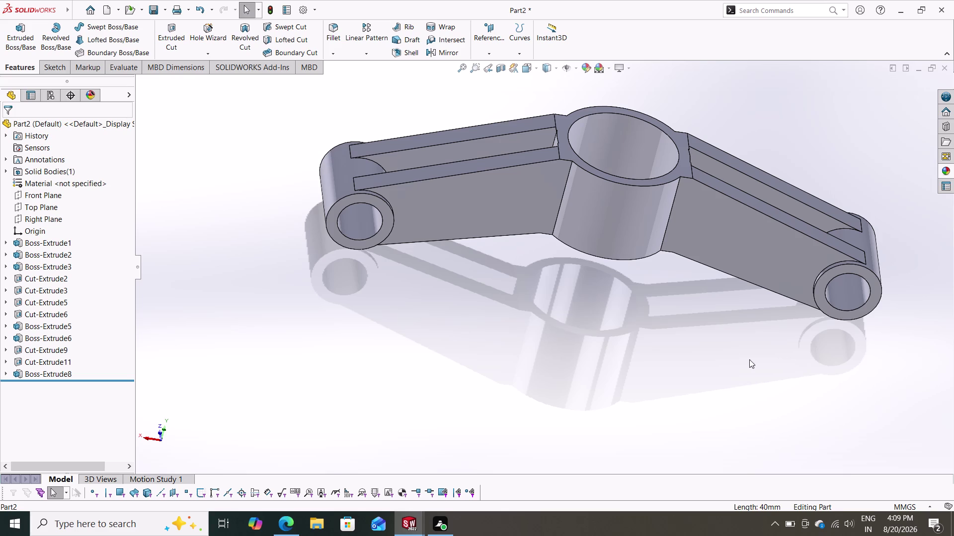
Zoom and orbit the bracket from several angles while browsing the Tools commands.
scroll(down, 3)
scroll(down, 3)
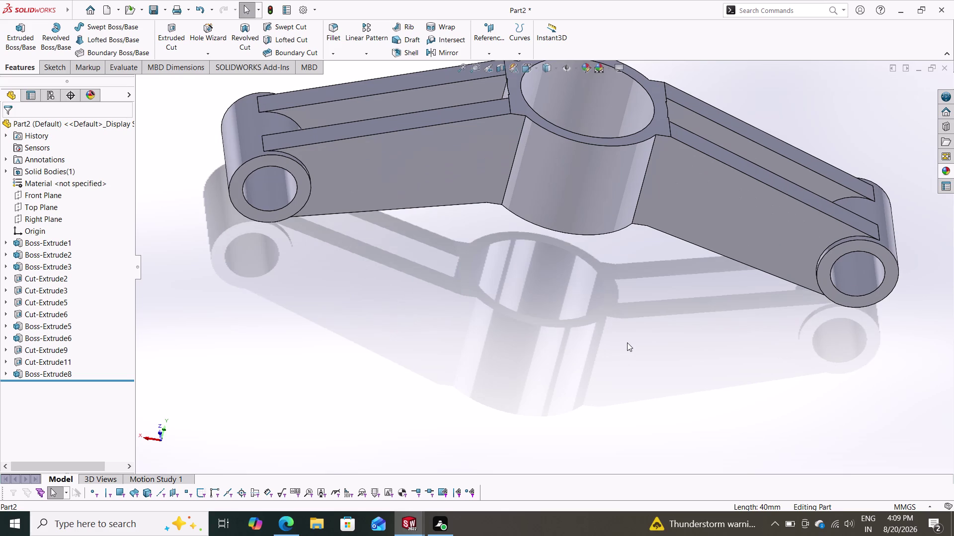
scroll(up, 3)
scroll(up, 3)
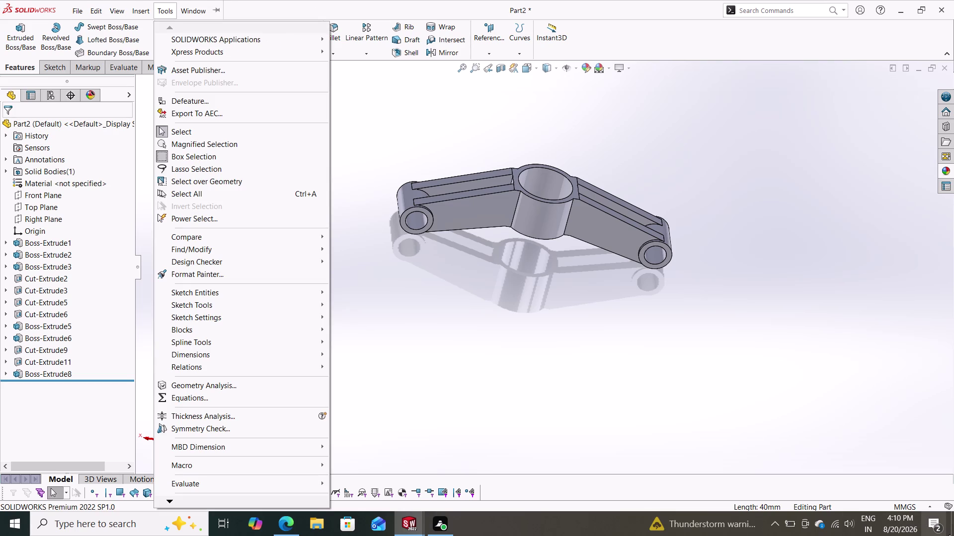
click(688, 344)
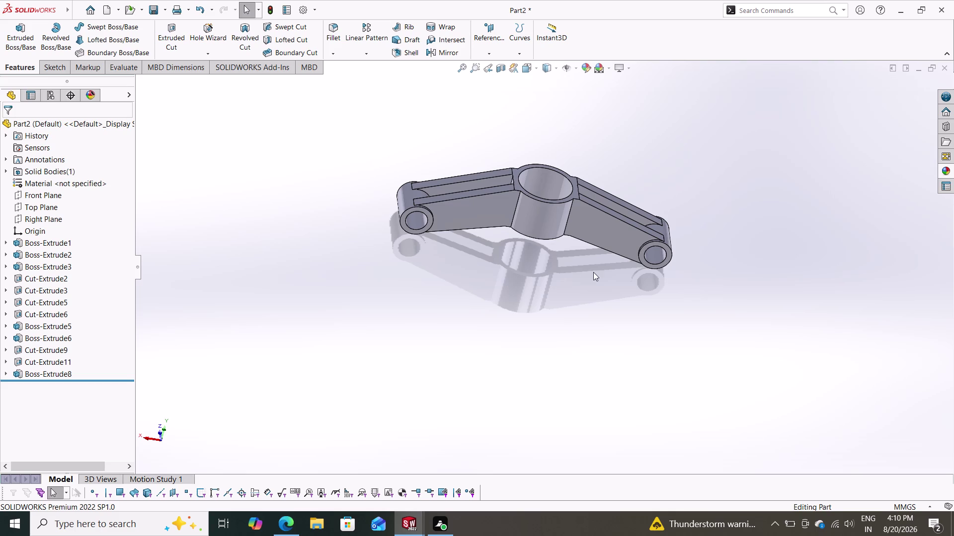
scroll(down, 3)
scroll(up, 3)
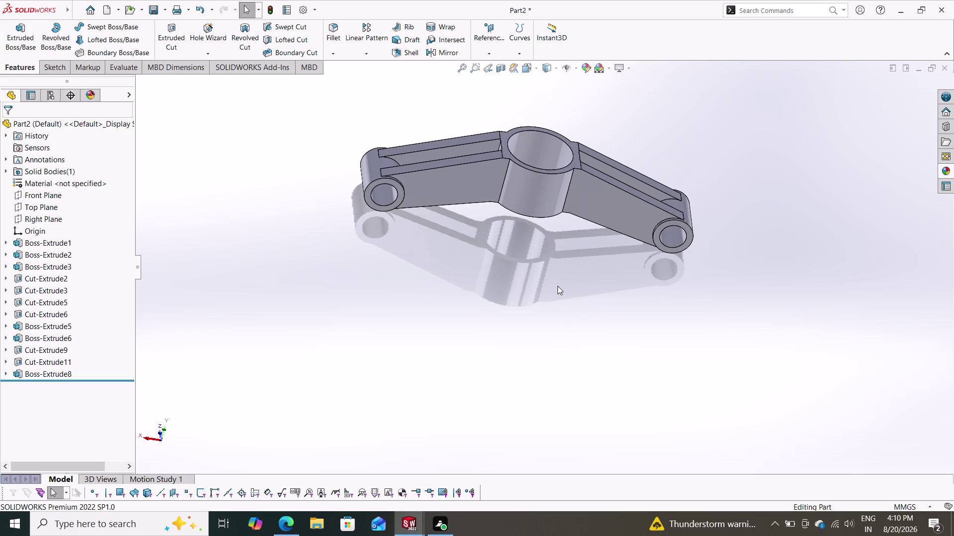
scroll(down, 3)
scroll(up, 3)
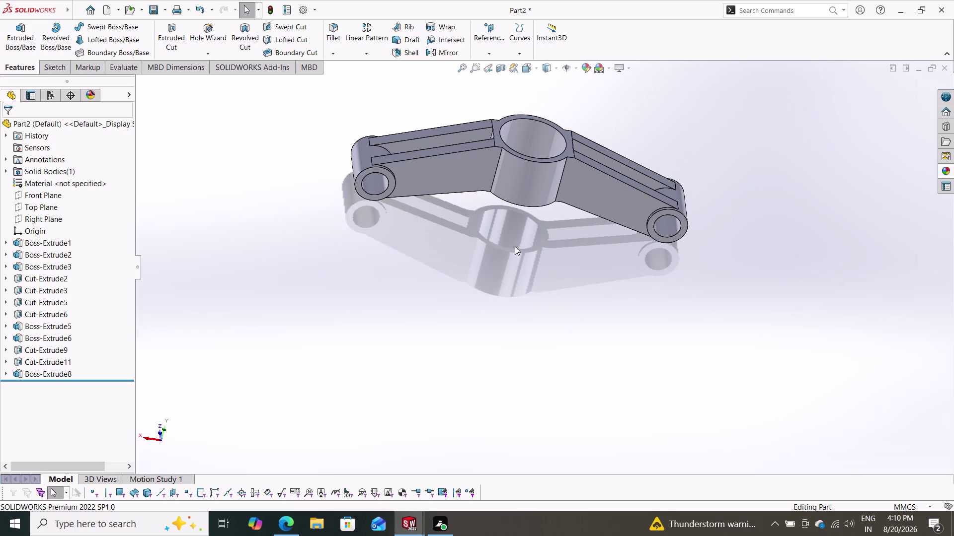
middle_drag(515, 247, 562, 374)
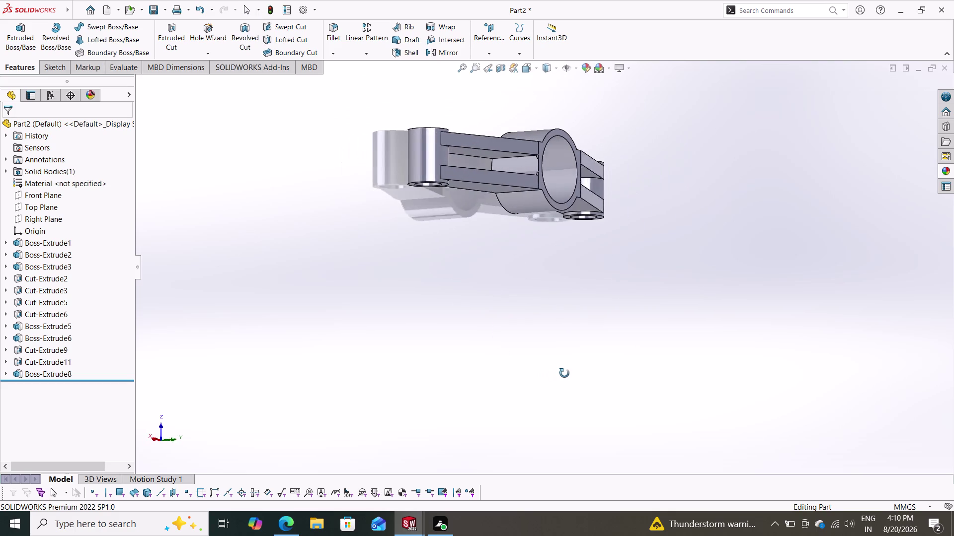
middle_drag(563, 374, 501, 287)
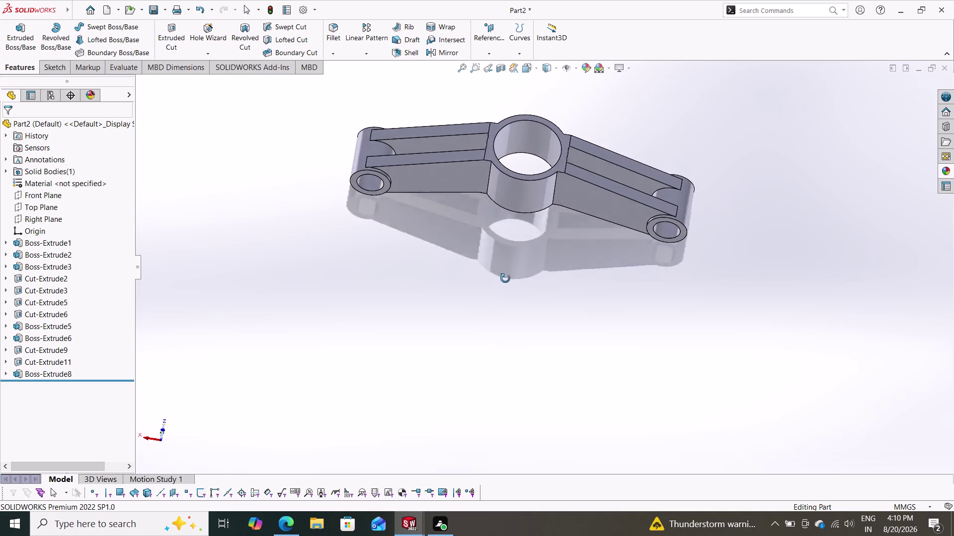
middle_drag(501, 287, 607, 323)
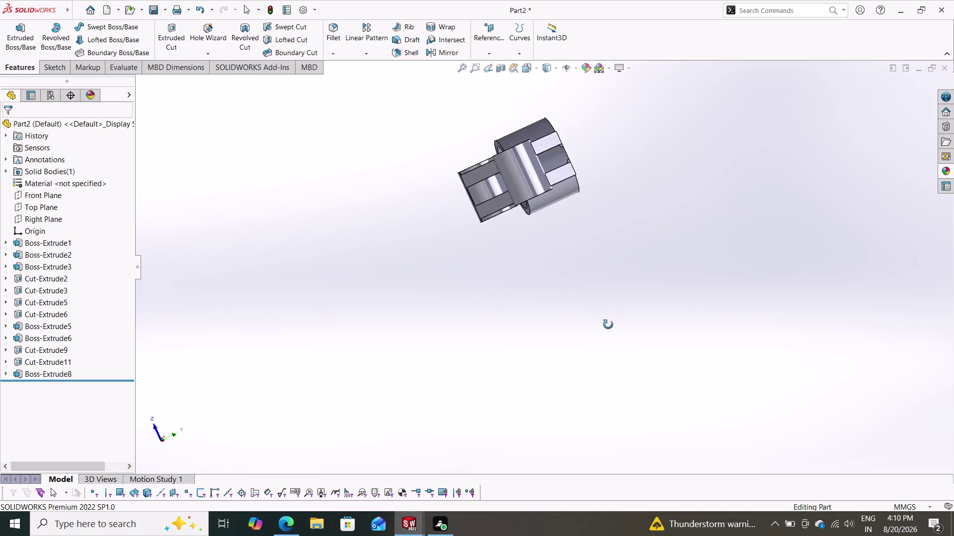
middle_drag(606, 323, 586, 286)
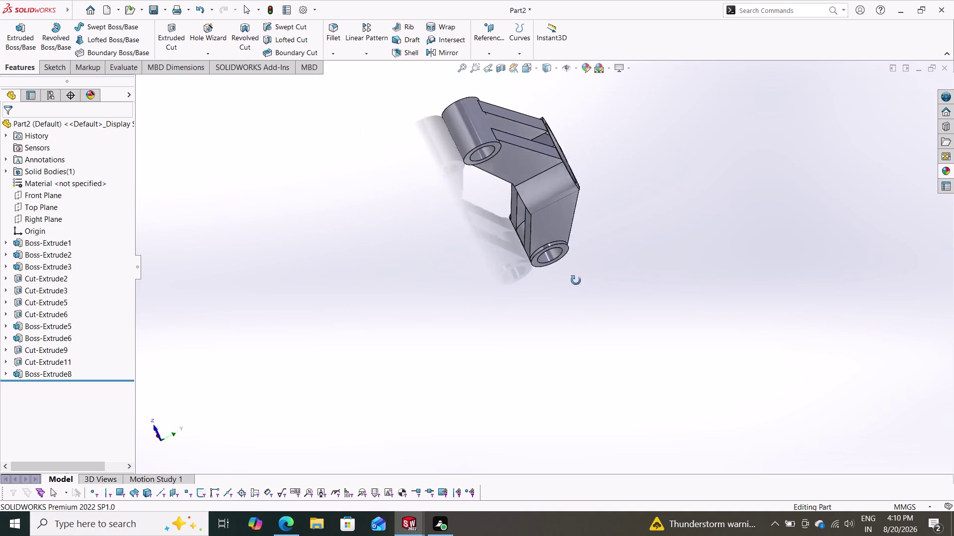
middle_drag(586, 285, 510, 252)
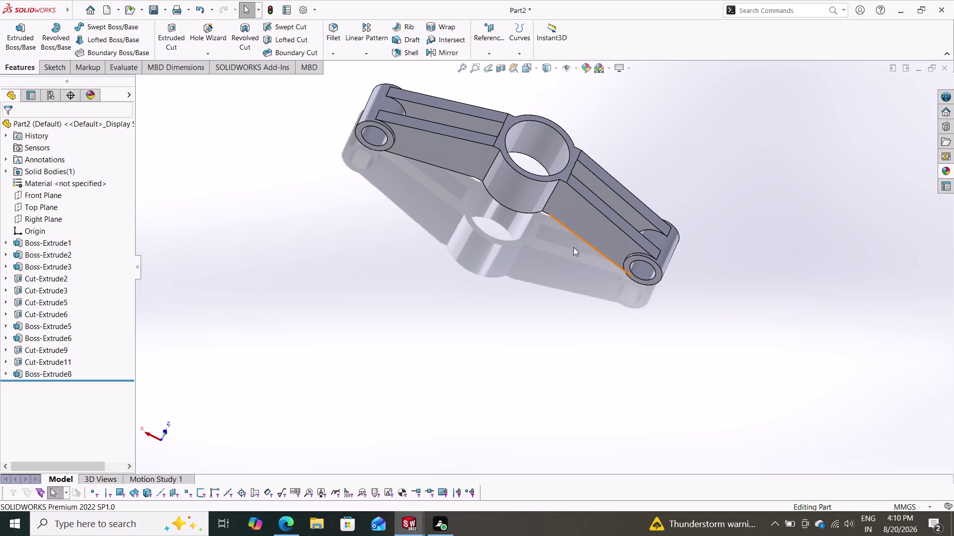
middle_drag(541, 263, 534, 293)
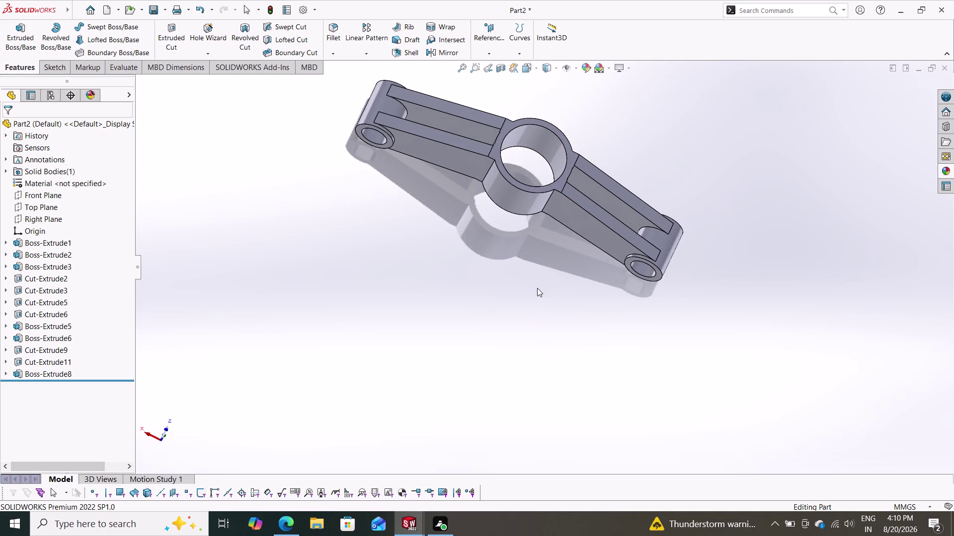
Apply a plain white scene, then orbit the bracket back to a top view.
click(606, 70)
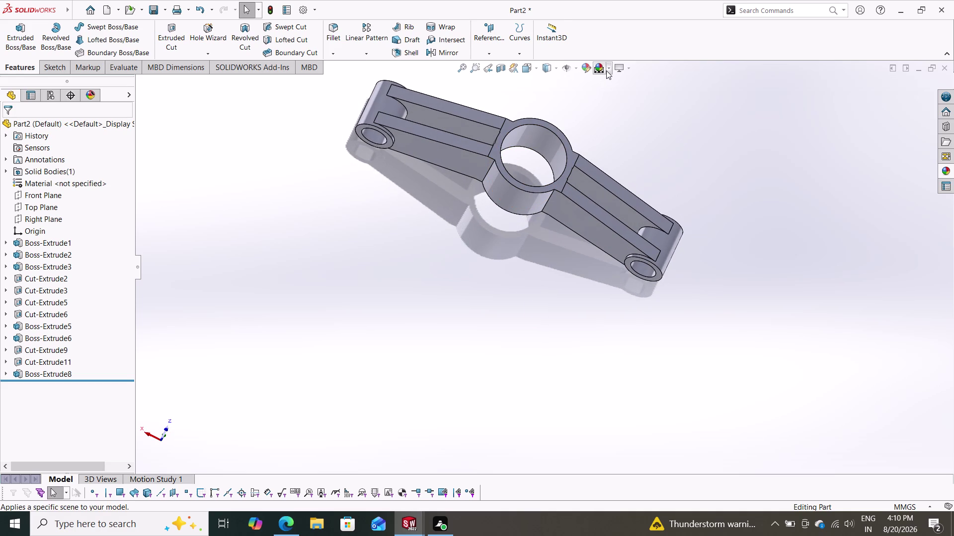
click(619, 95)
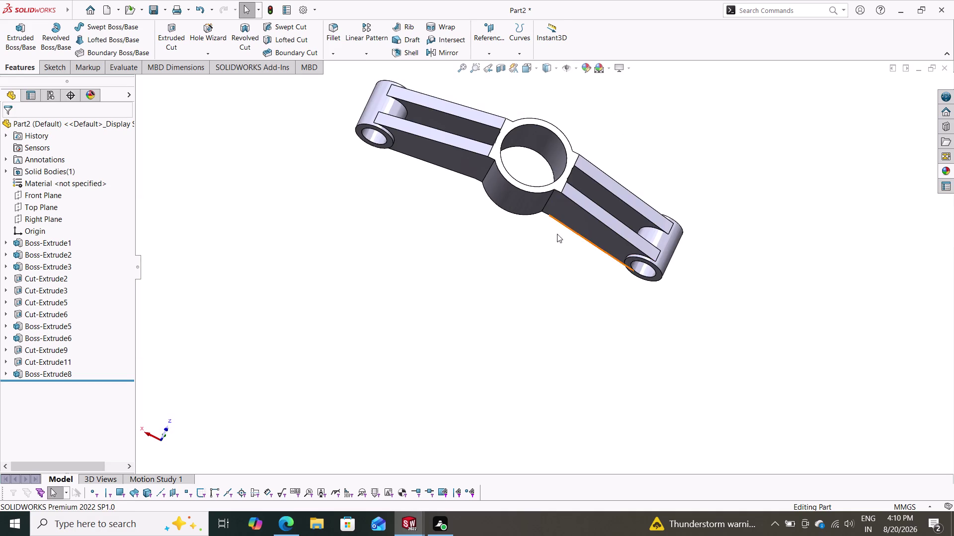
middle_drag(544, 230, 613, 206)
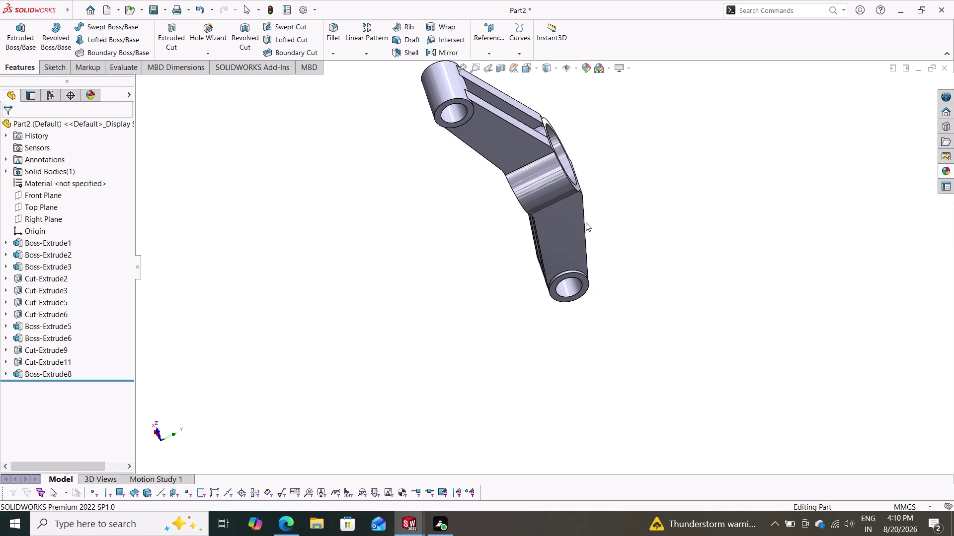
middle_drag(457, 257, 374, 260)
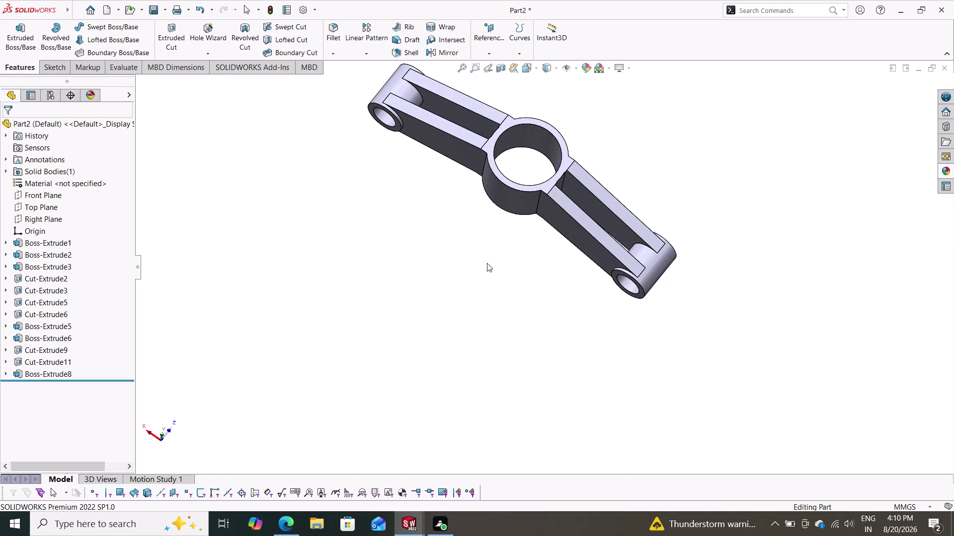
click(97, 187)
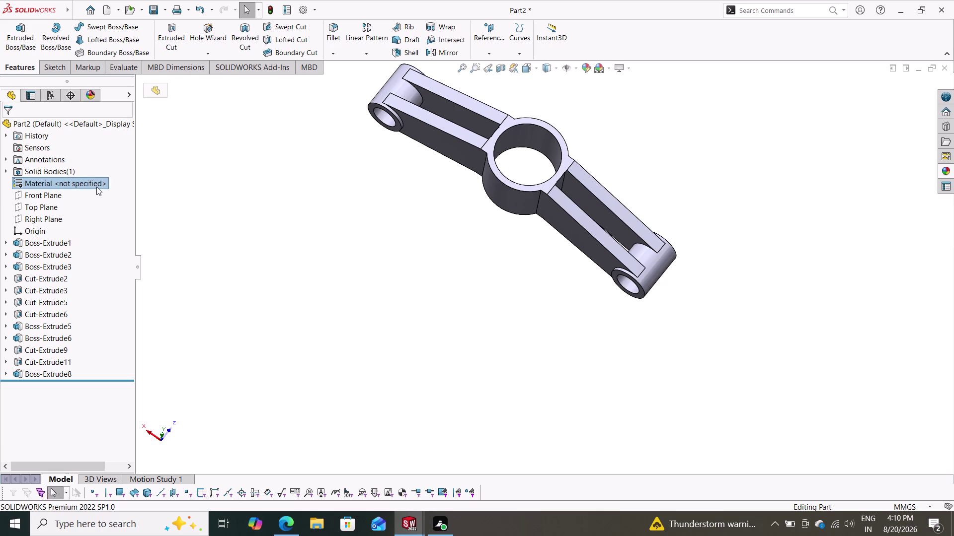
Assign 201 Annealed Stainless Steel (SS) from the Steel materials to the bracket.
right_click(97, 187)
click(109, 191)
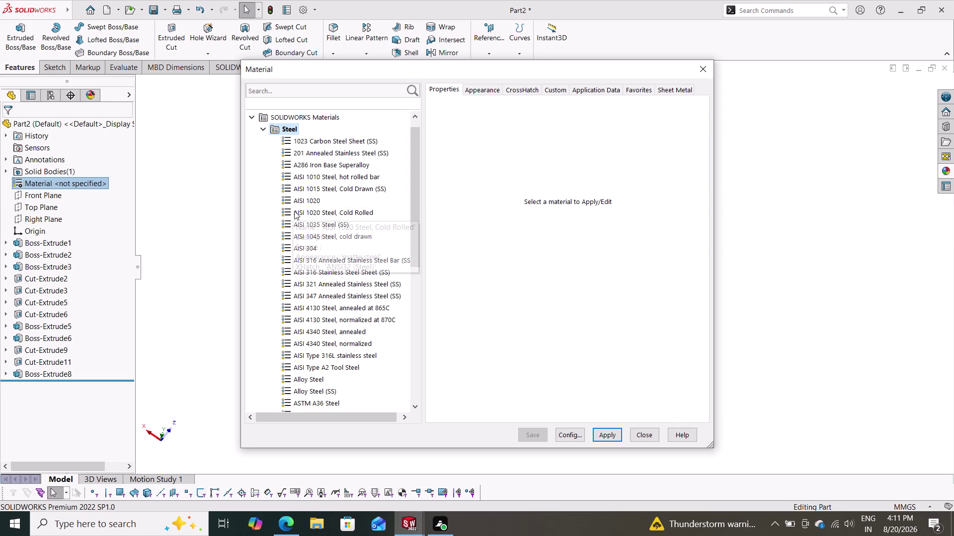
click(336, 140)
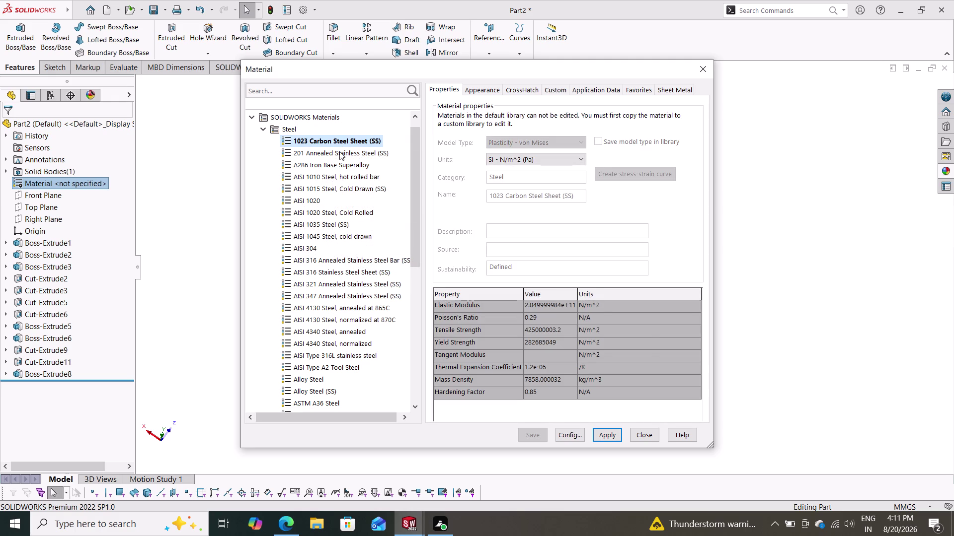
click(339, 152)
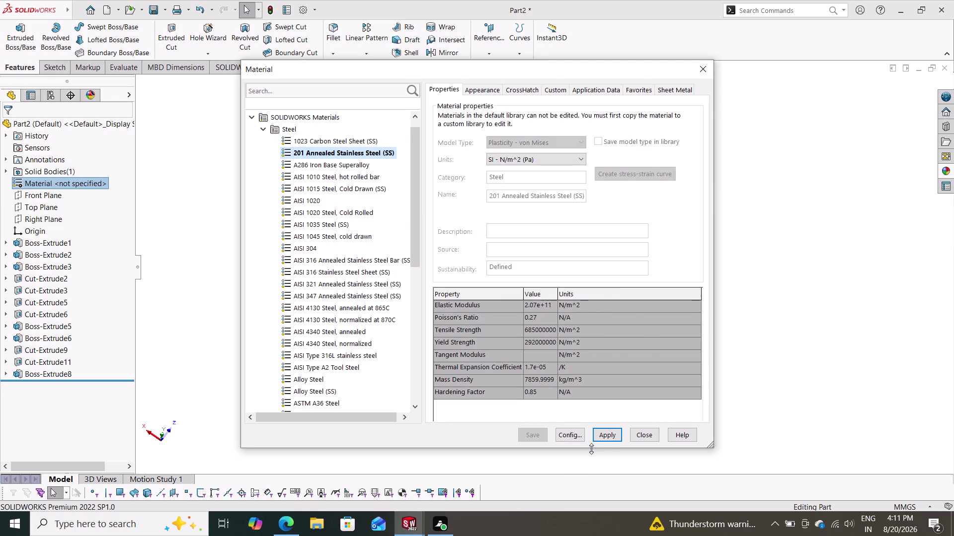
click(606, 440)
click(640, 433)
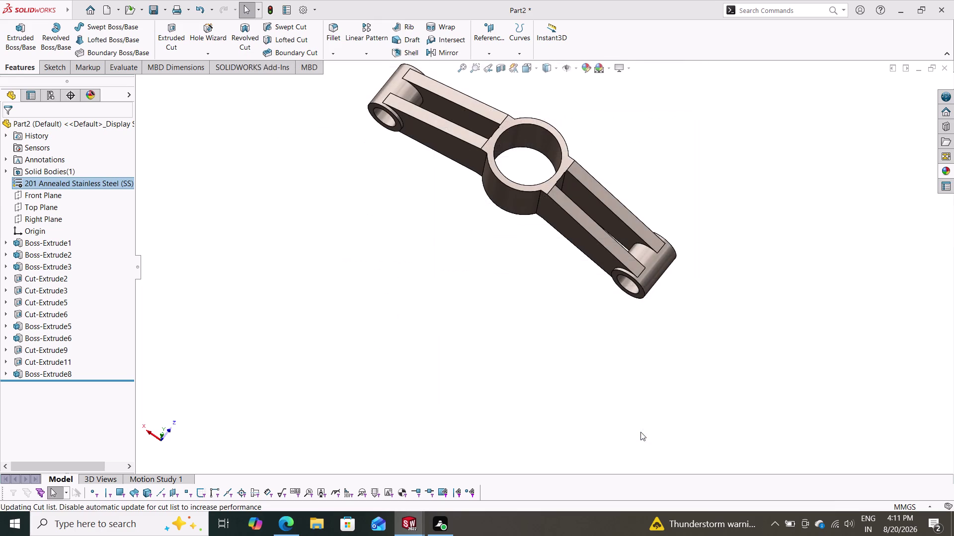
middle_drag(489, 313, 532, 271)
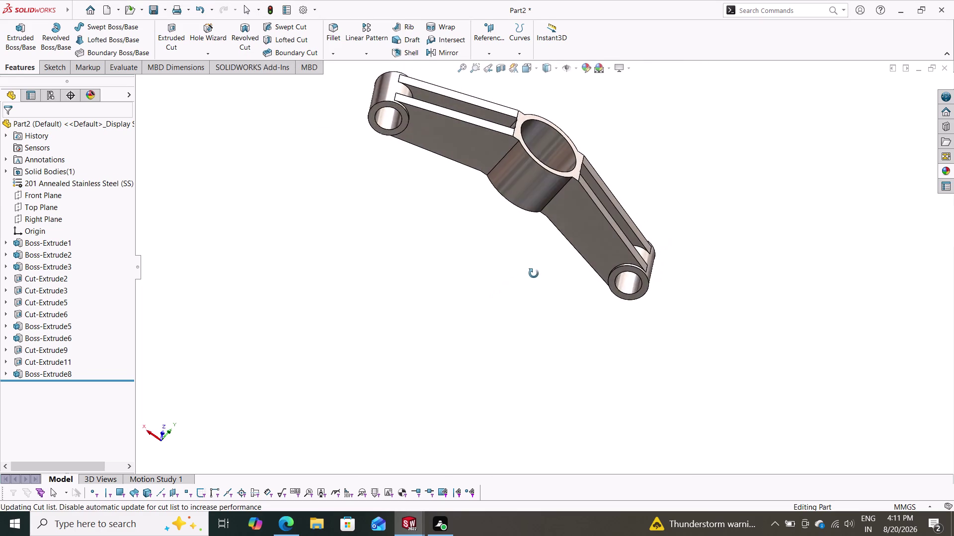
middle_drag(532, 272, 478, 281)
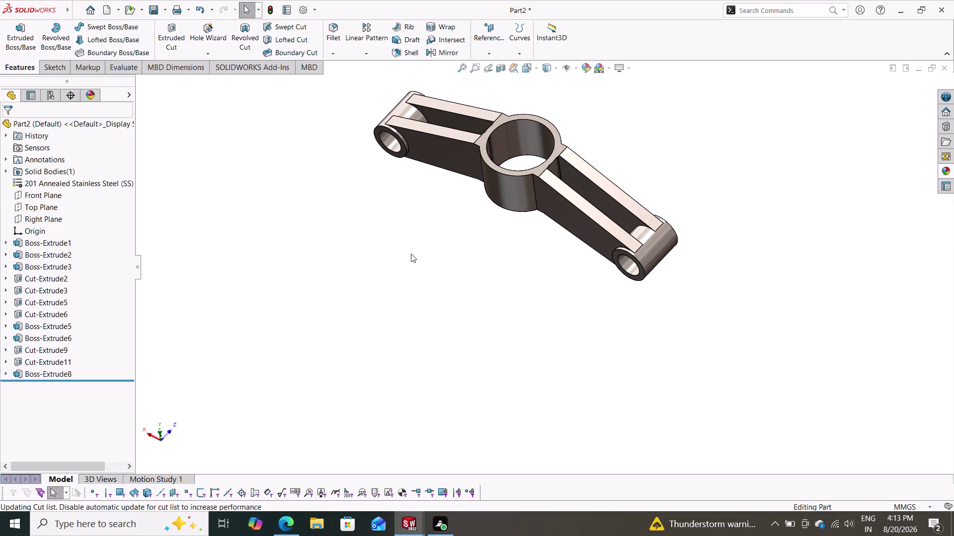
scroll(down, 3)
scroll(up, 3)
scroll(down, 3)
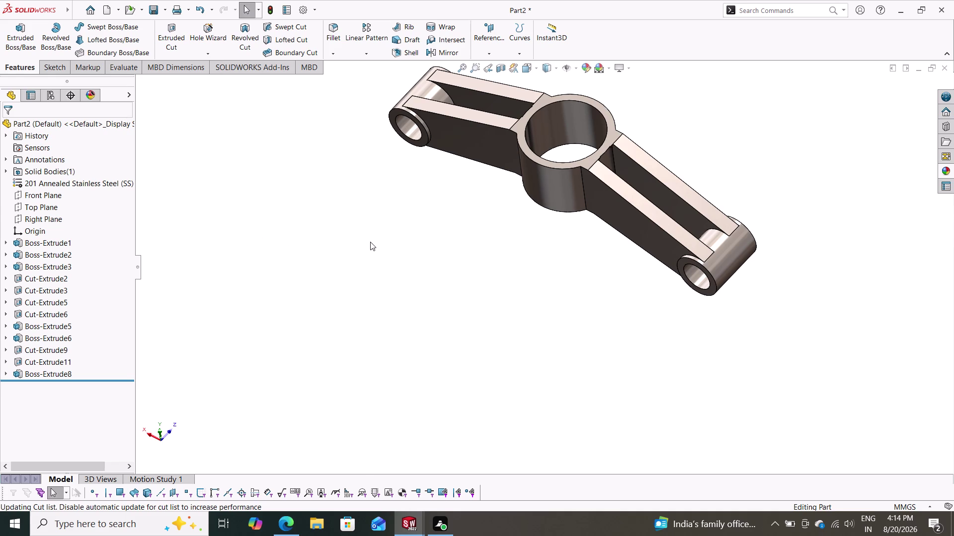
click(950, 169)
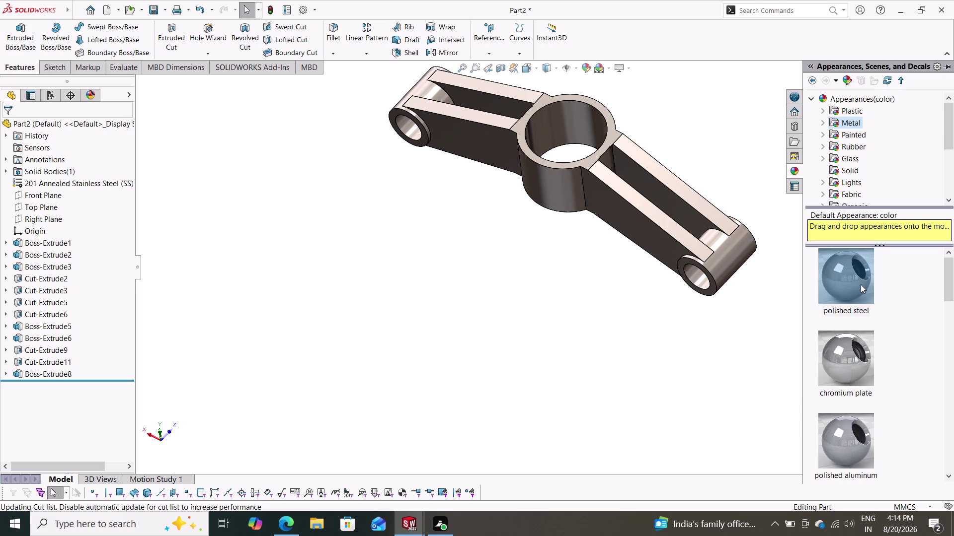
Dismiss the stock appearance warning and drop the Metal polished gold appearance onto the bracket.
drag(860, 285, 848, 285)
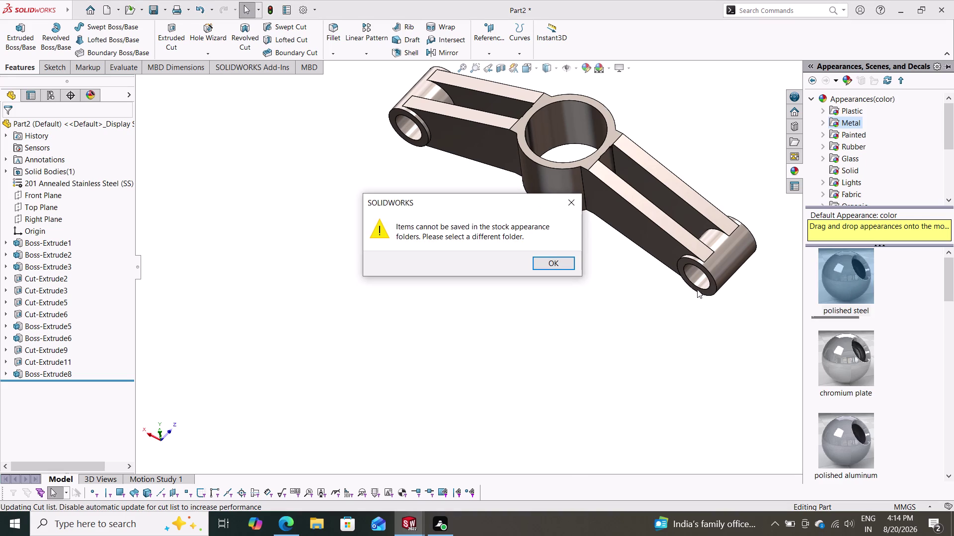
click(561, 258)
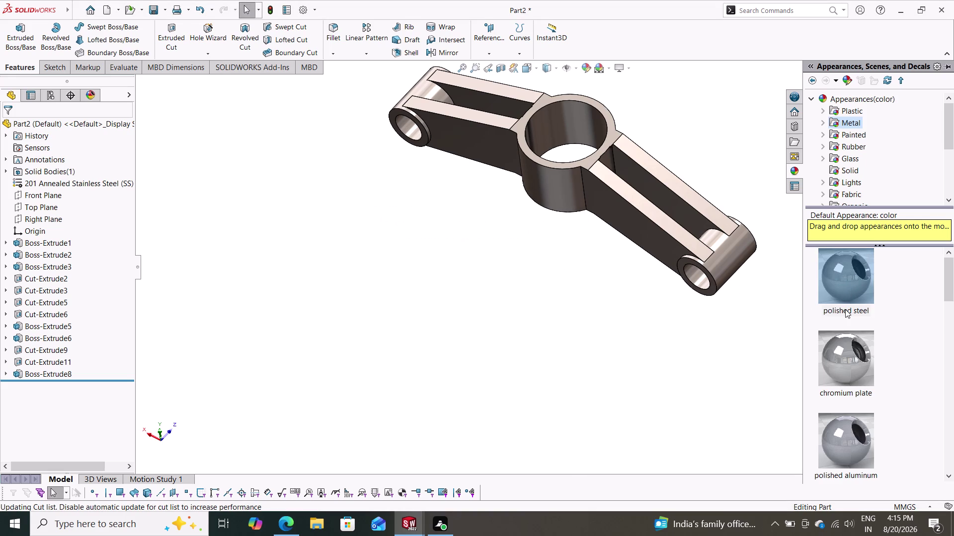
scroll(down, 3)
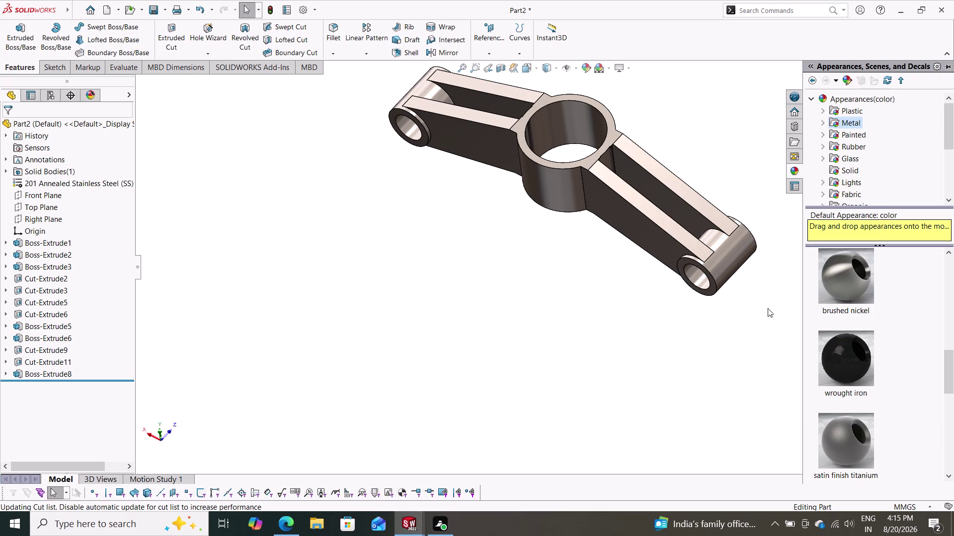
scroll(down, 3)
scroll(down, 3)
scroll(up, 3)
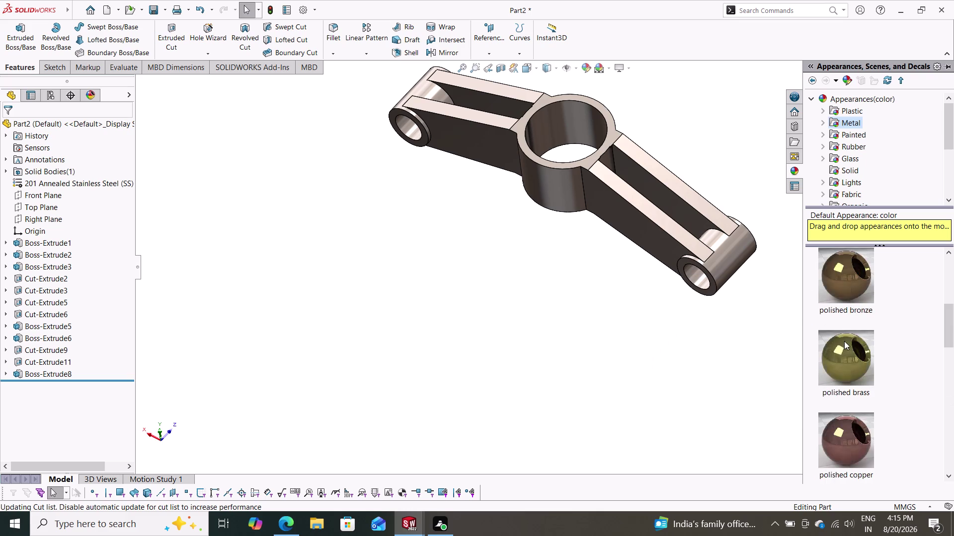
scroll(up, 3)
scroll(down, 3)
drag(846, 342, 758, 320)
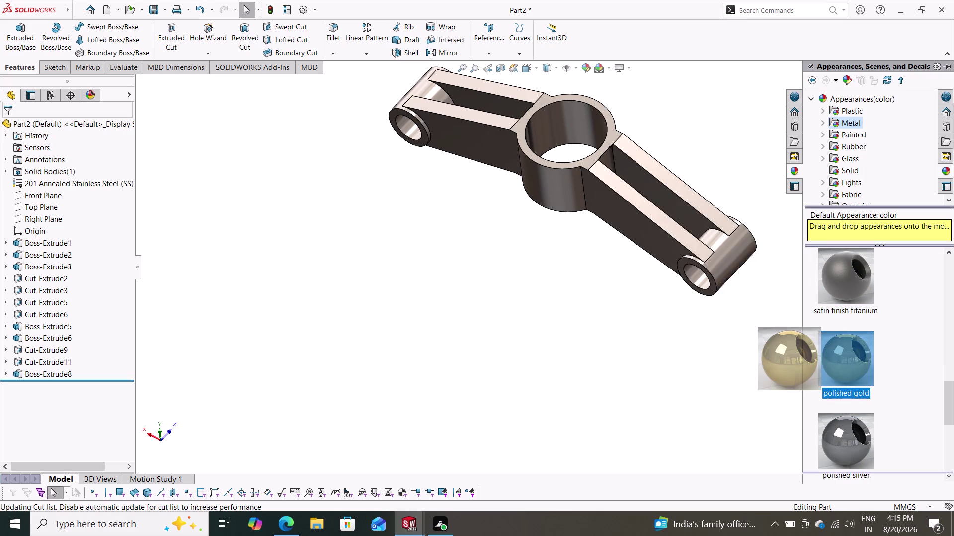
drag(758, 320, 601, 193)
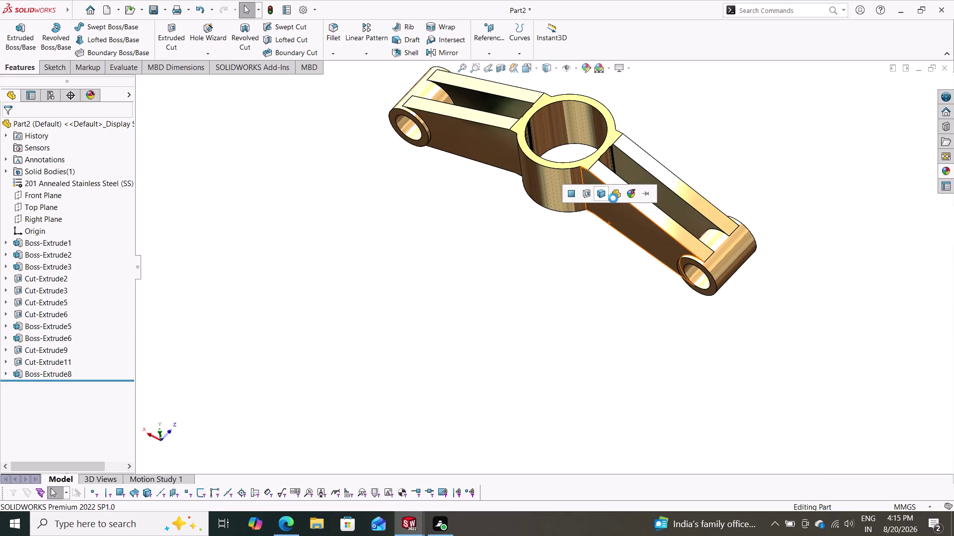
click(614, 198)
middle_drag(598, 266, 671, 237)
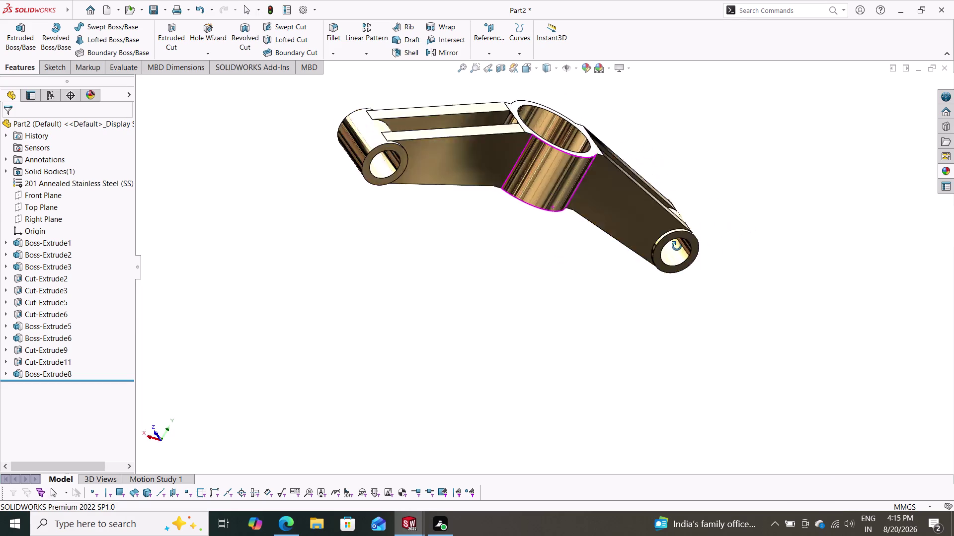
middle_drag(671, 236, 652, 370)
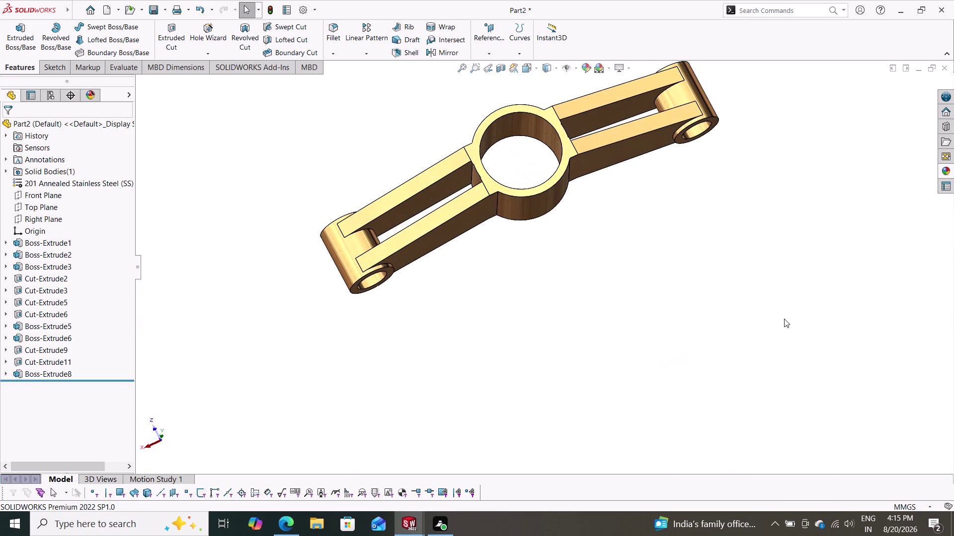
scroll(down, 3)
scroll(up, 3)
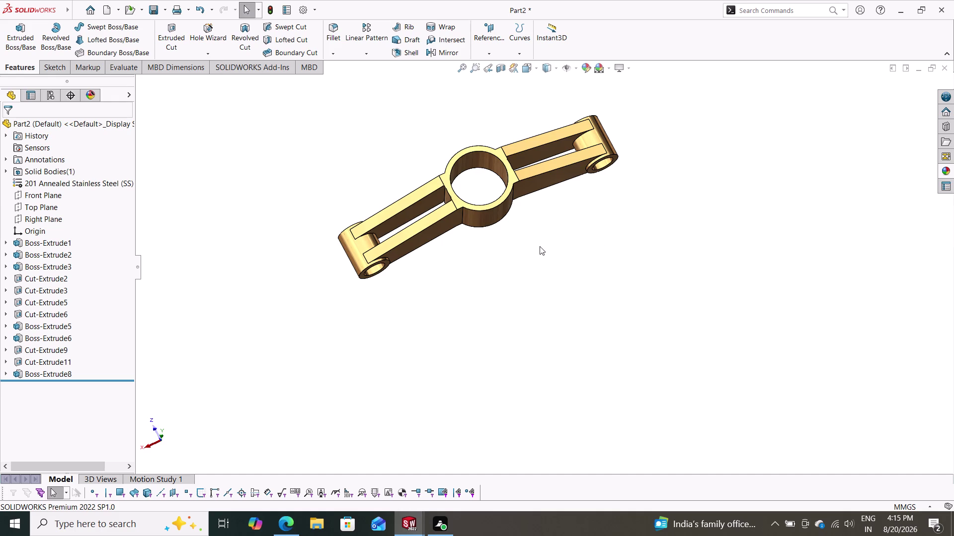
middle_drag(508, 251, 595, 215)
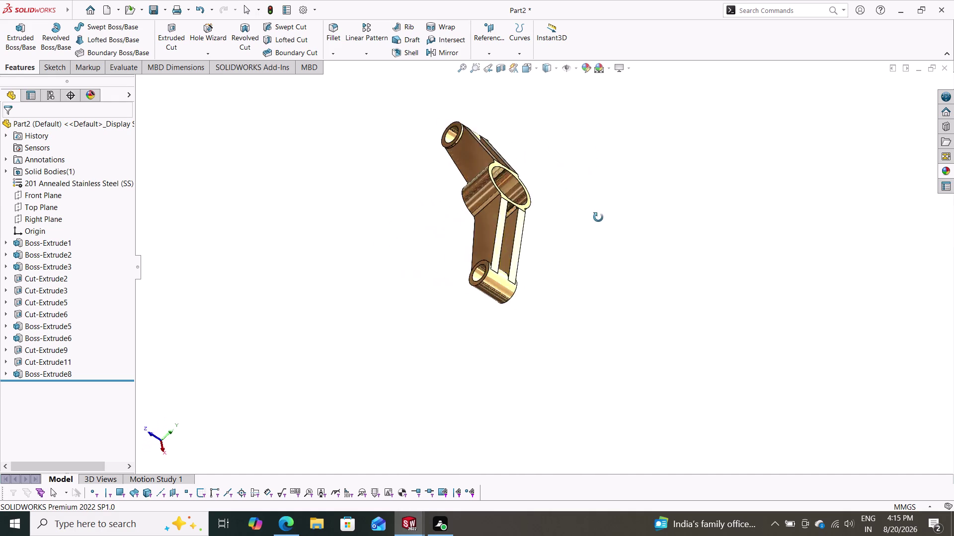
middle_drag(595, 215, 512, 237)
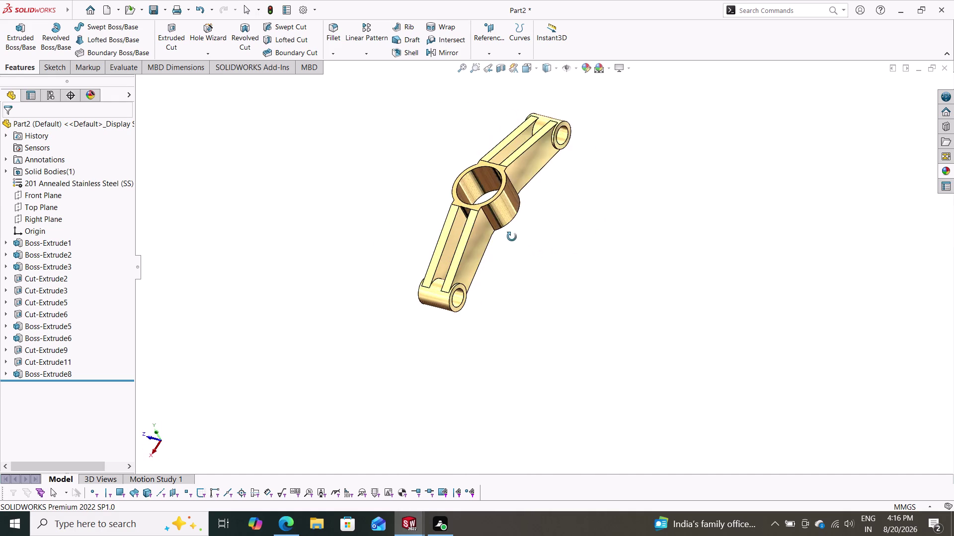
middle_drag(512, 237, 497, 225)
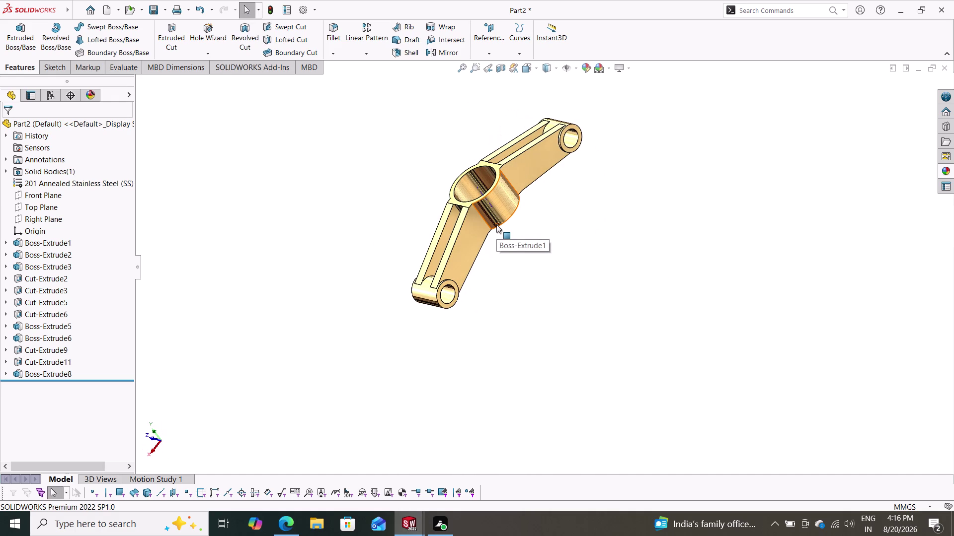
scroll(down, 3)
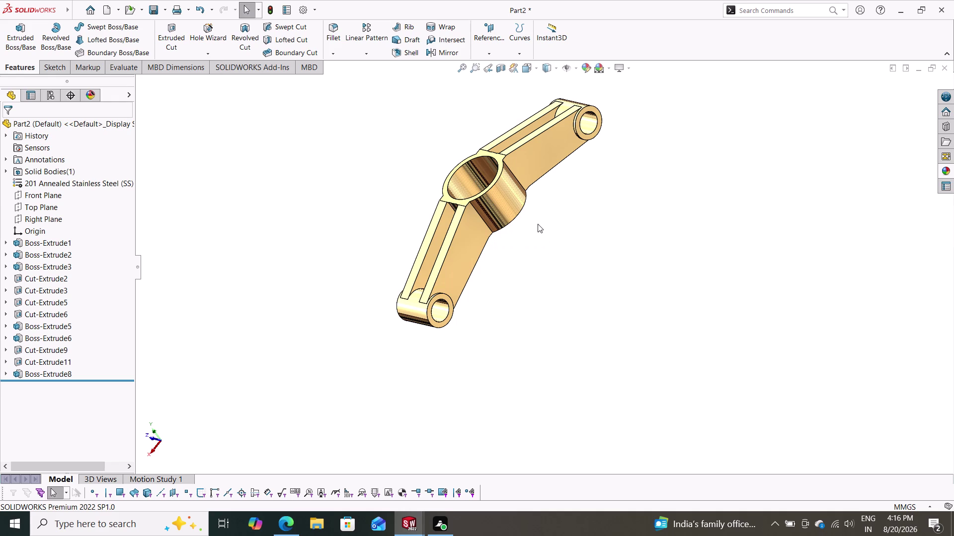
middle_drag(554, 239, 609, 255)
scroll(down, 3)
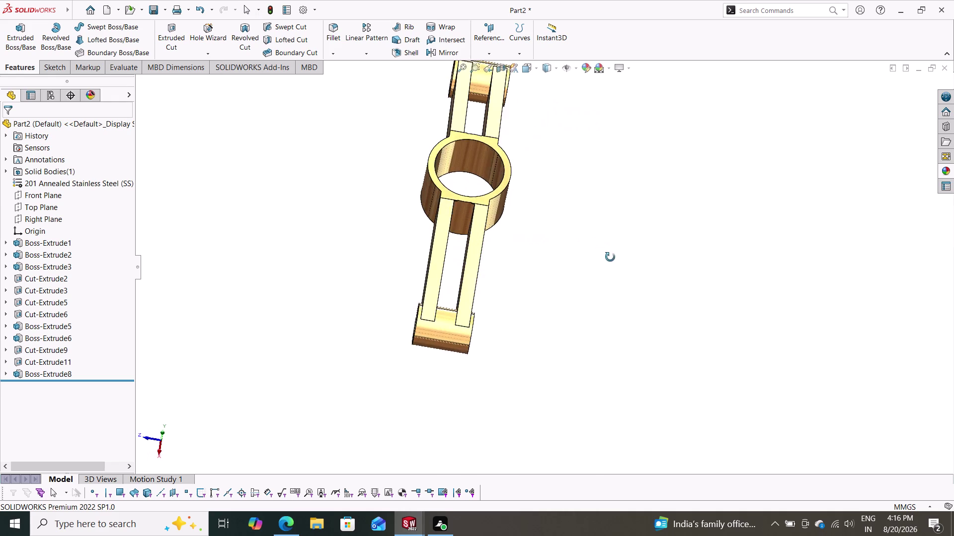
middle_drag(609, 256, 610, 258)
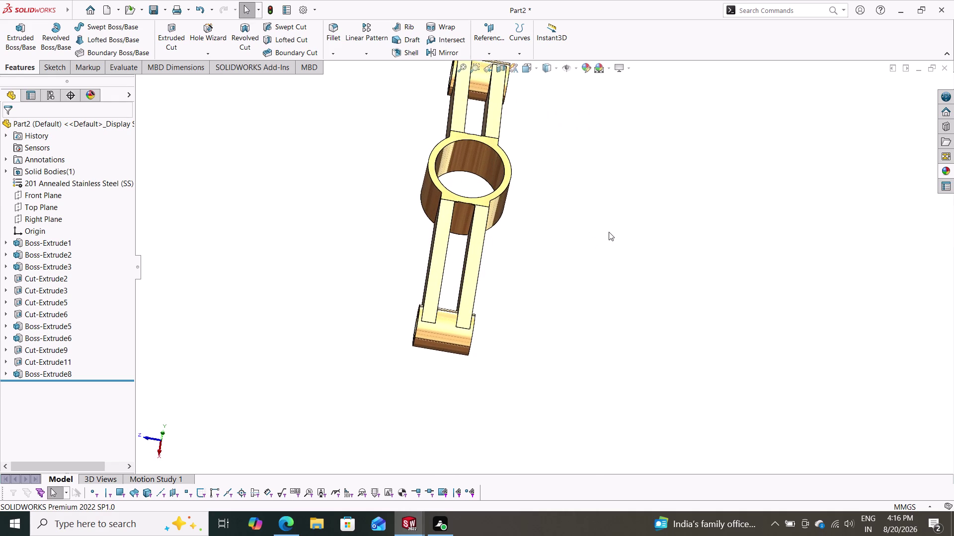
scroll(down, 3)
scroll(up, 3)
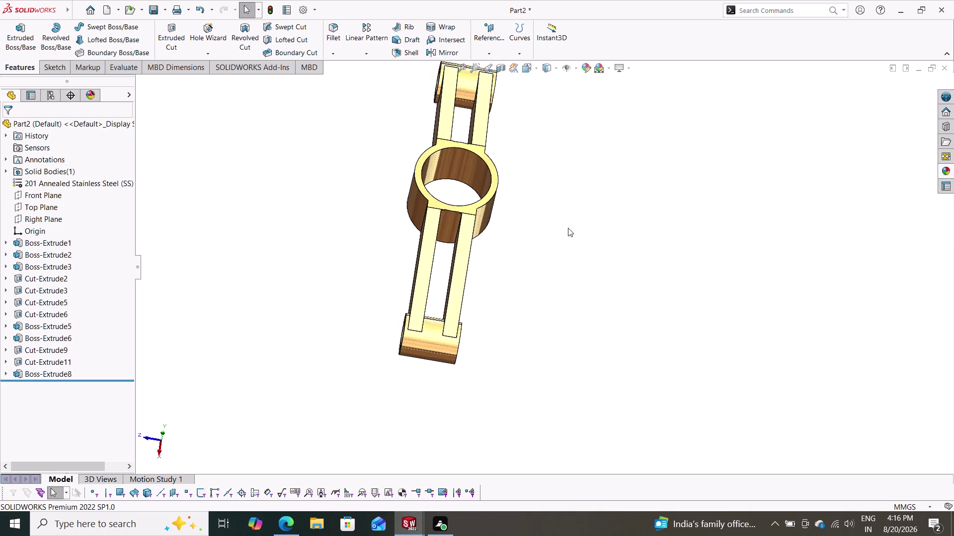
middle_drag(559, 231, 516, 235)
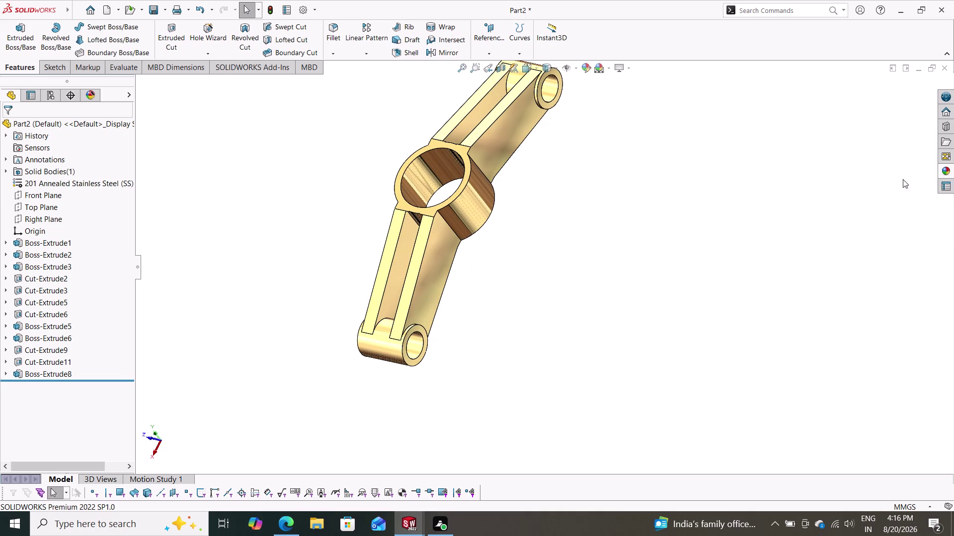
Drag a silver metal appearance from the library onto the whole part.
click(948, 164)
scroll(down, 3)
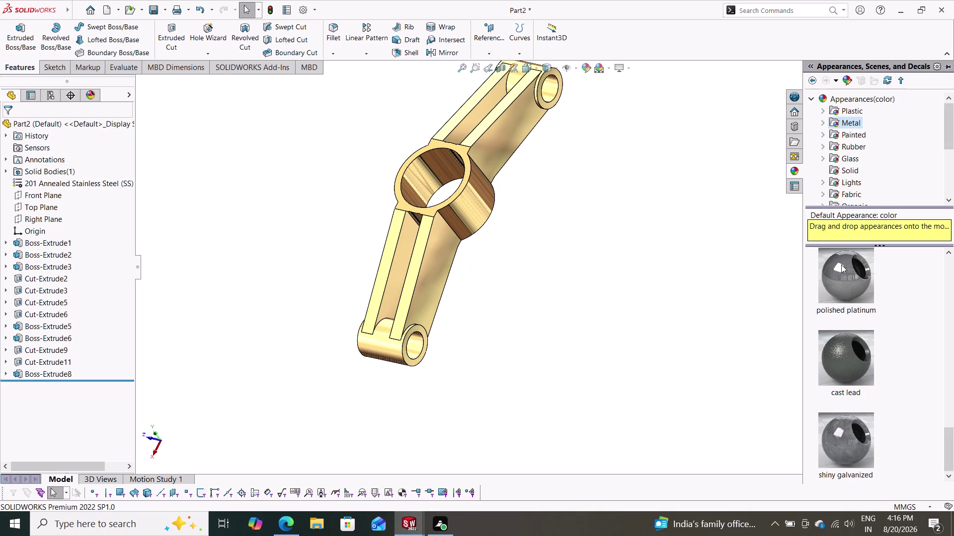
drag(841, 270, 479, 217)
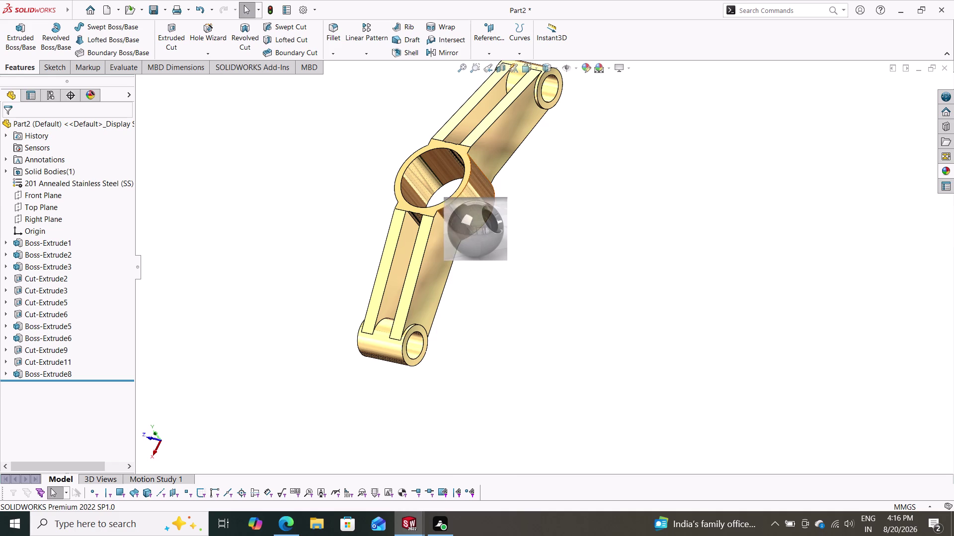
drag(479, 217, 458, 217)
click(469, 216)
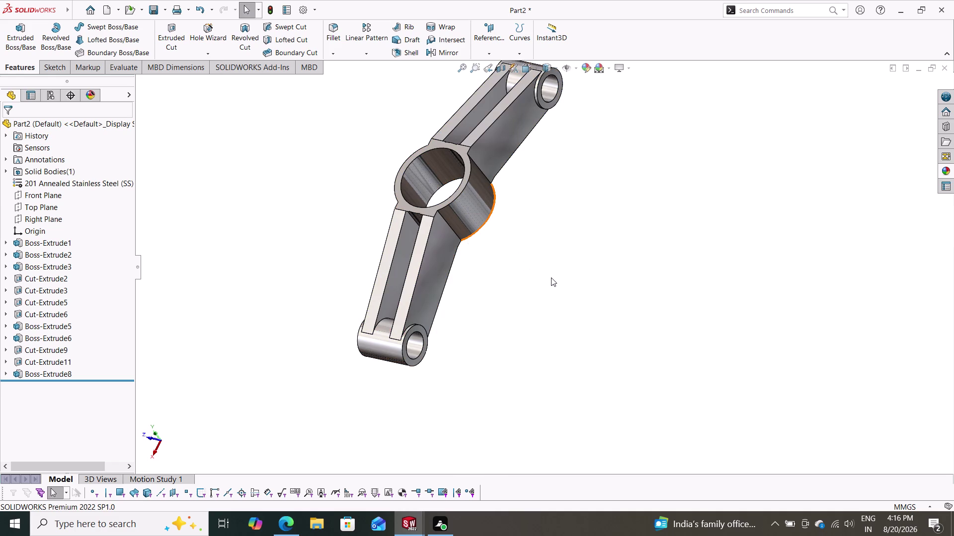
Orbit the silver bracket to inspect it, ending in a top-down view.
middle_drag(543, 270, 543, 269)
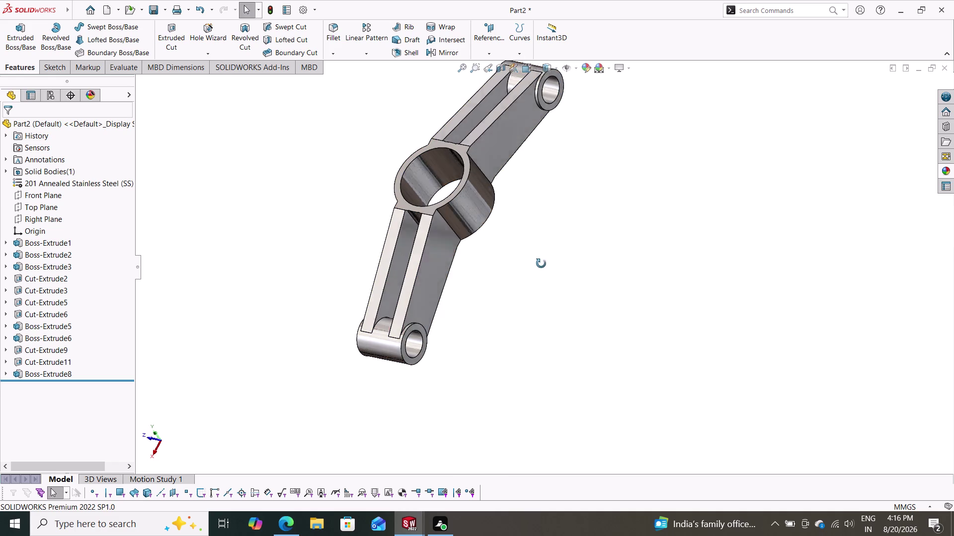
middle_drag(543, 269, 586, 201)
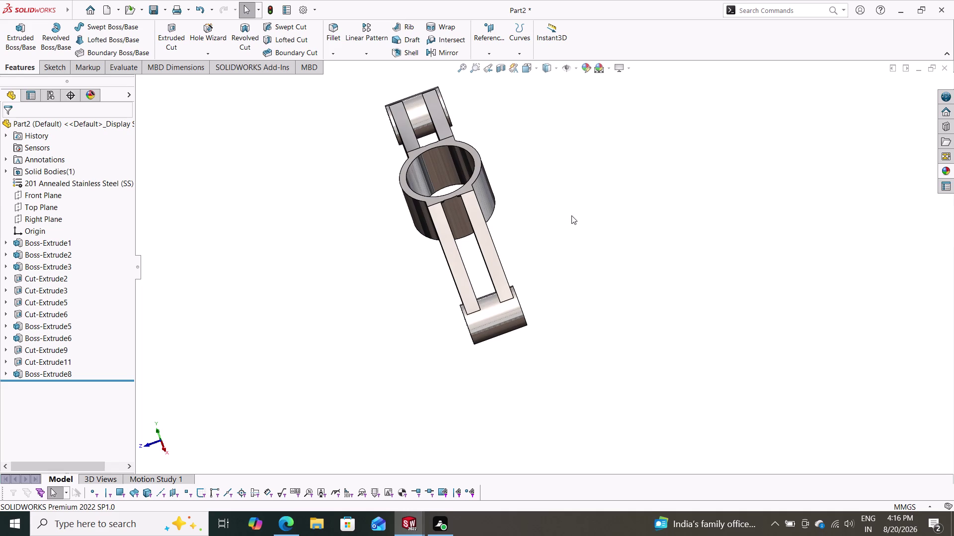
middle_drag(592, 235, 509, 255)
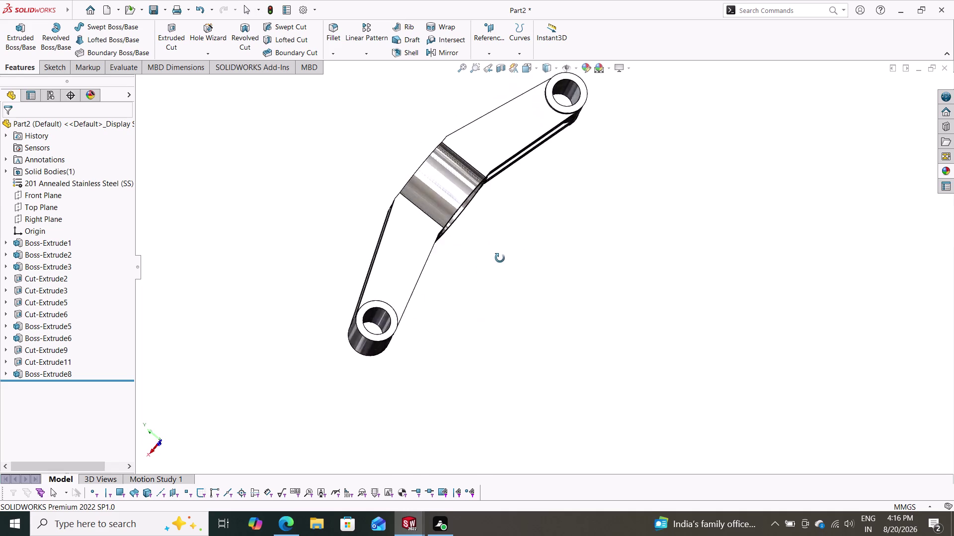
middle_drag(509, 256, 593, 237)
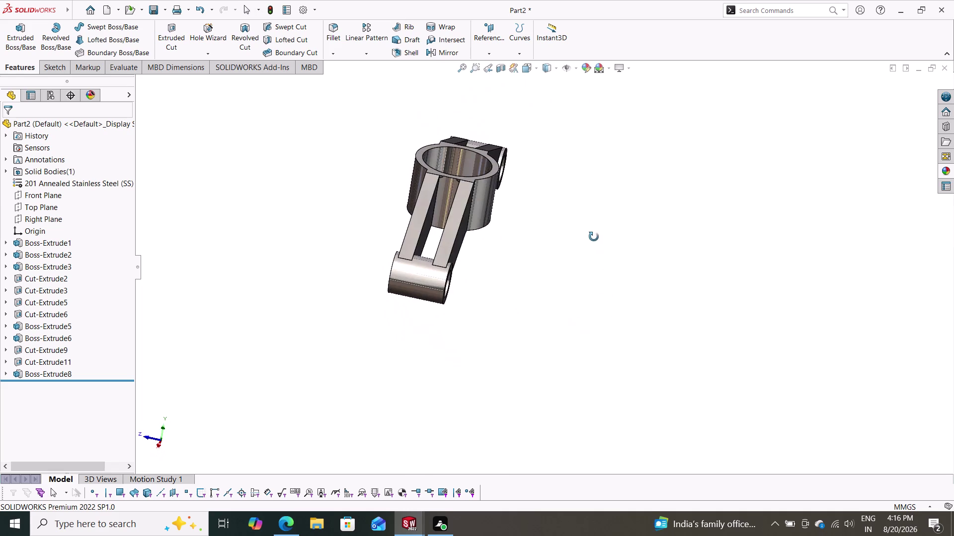
middle_drag(593, 237, 592, 336)
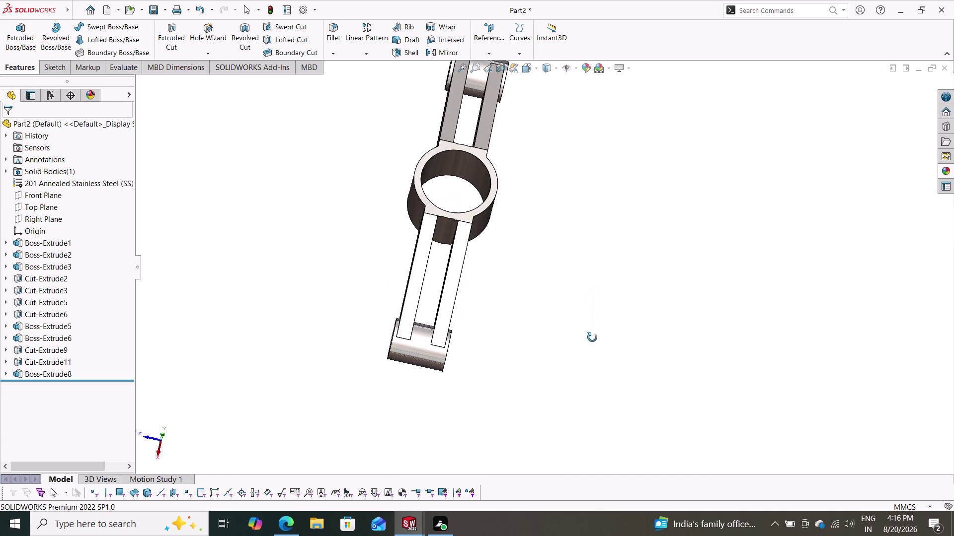
middle_drag(592, 336, 591, 347)
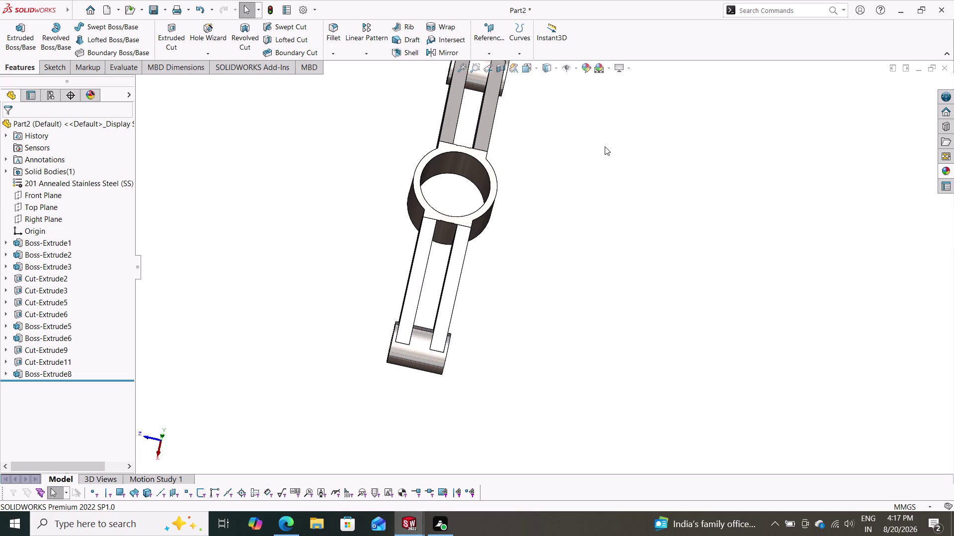
middle_drag(575, 182, 537, 216)
middle_drag(541, 222, 530, 238)
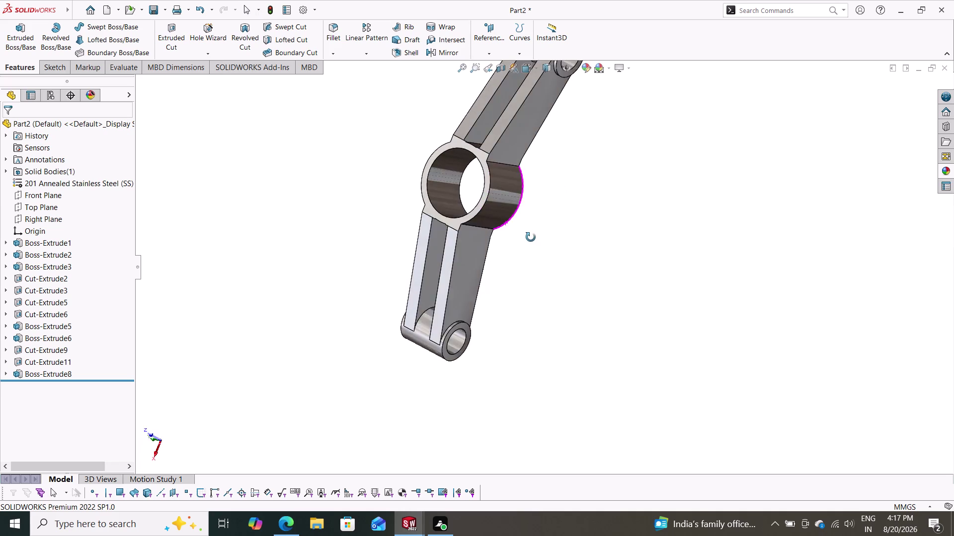
middle_drag(531, 238, 553, 229)
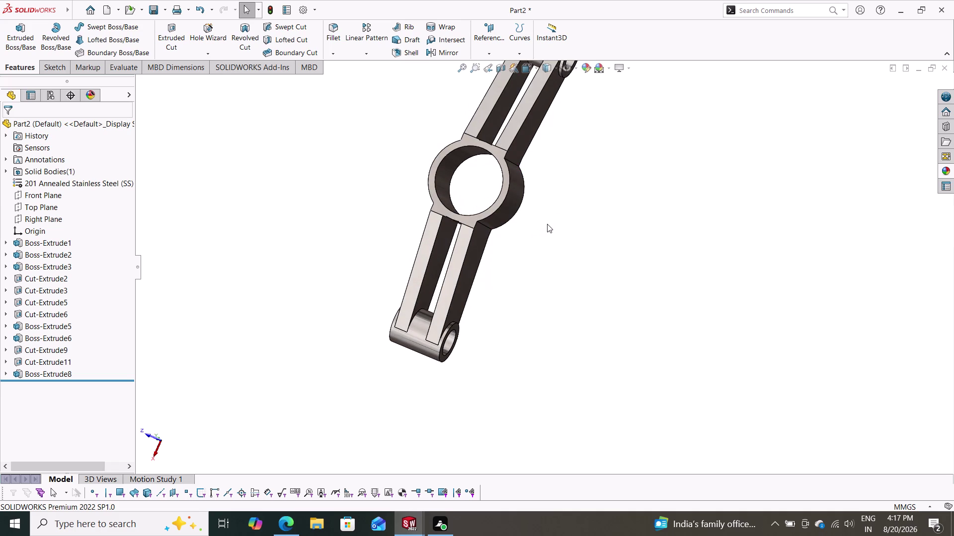
middle_drag(543, 232, 534, 129)
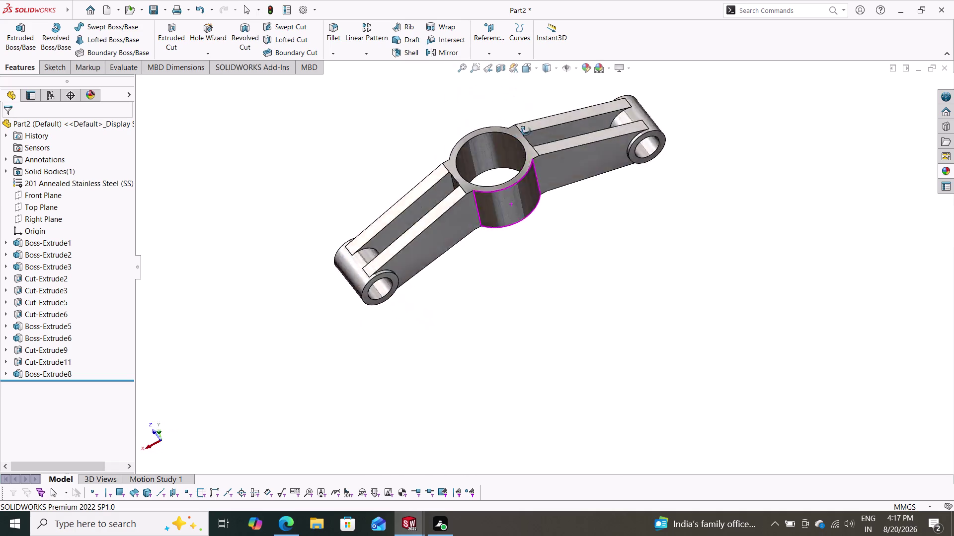
middle_drag(534, 129, 557, 240)
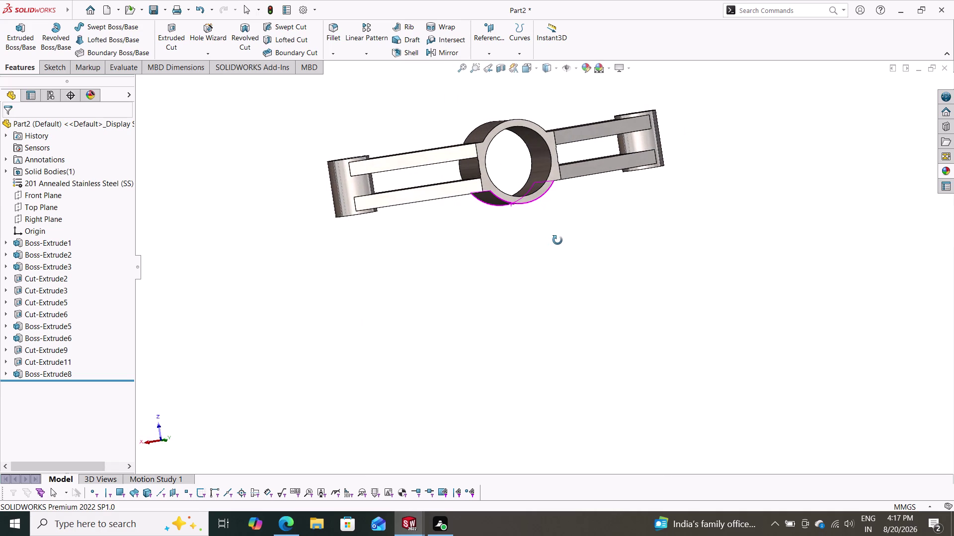
middle_drag(557, 240, 480, 264)
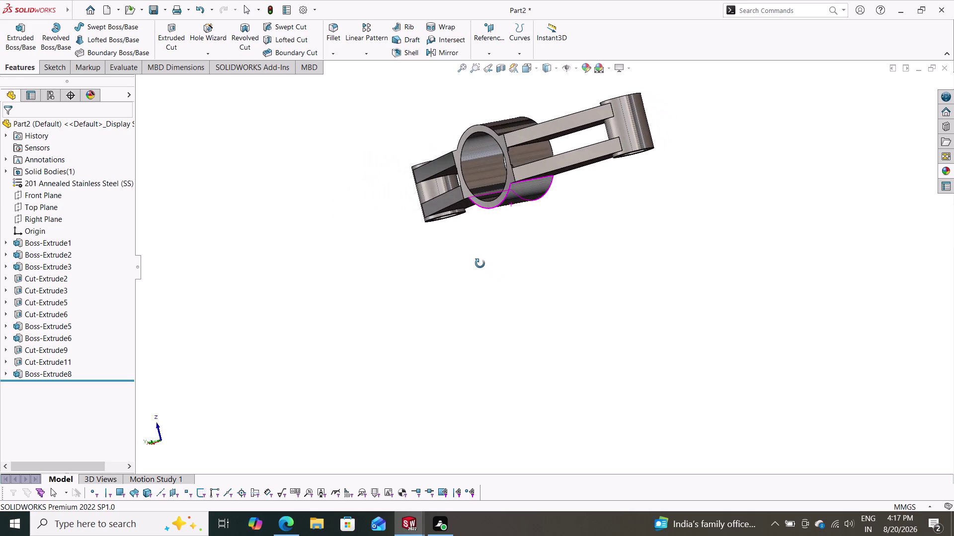
middle_drag(480, 263, 425, 258)
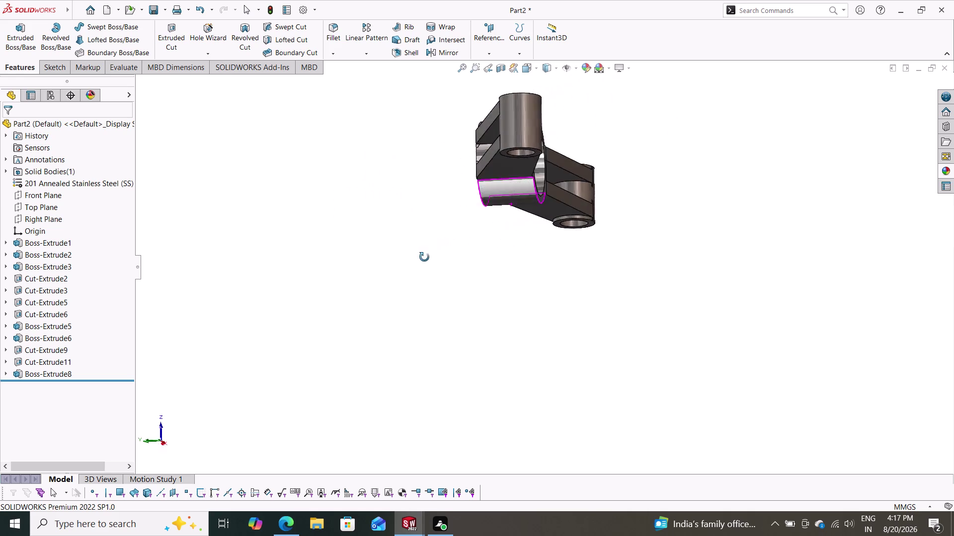
middle_drag(424, 257, 441, 281)
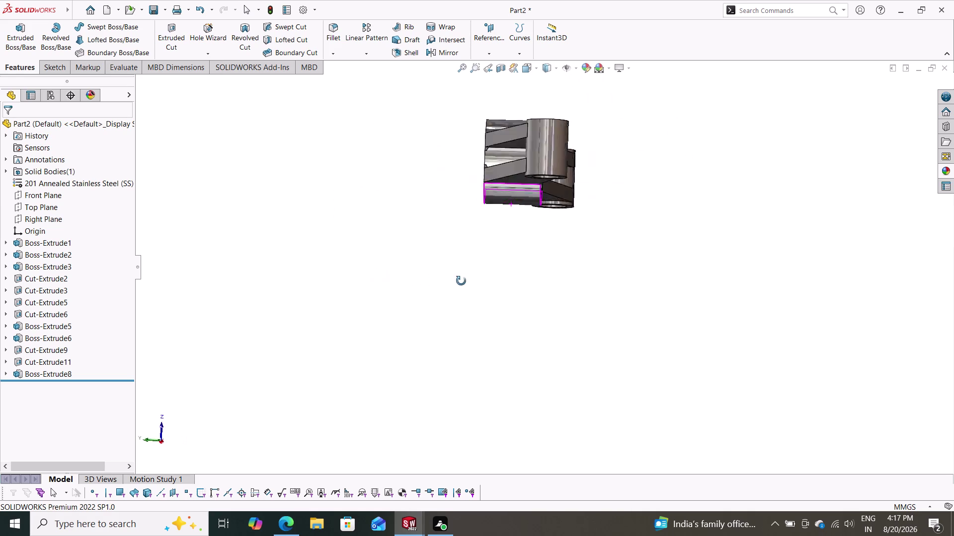
middle_drag(442, 282, 536, 231)
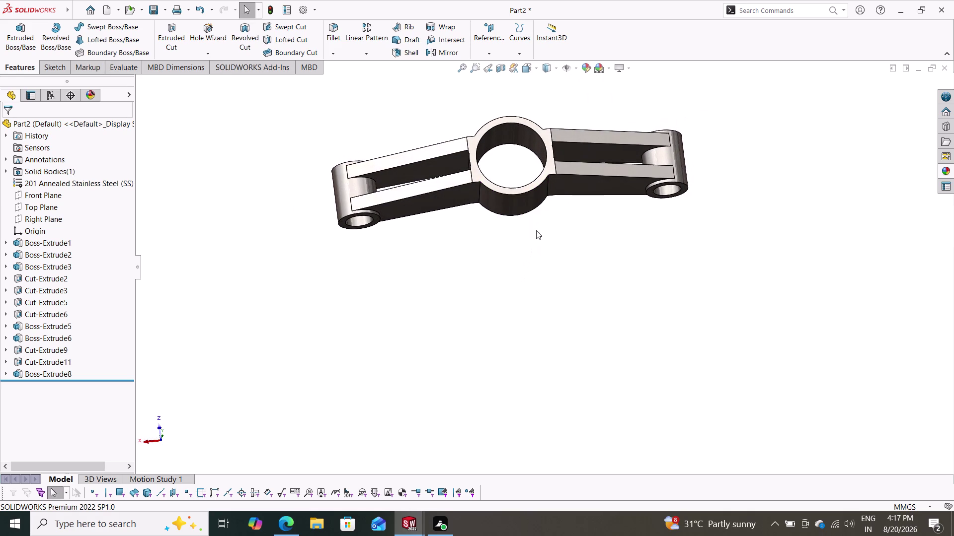
scroll(down, 3)
scroll(down, 3)
middle_drag(528, 229, 527, 147)
scroll(up, 3)
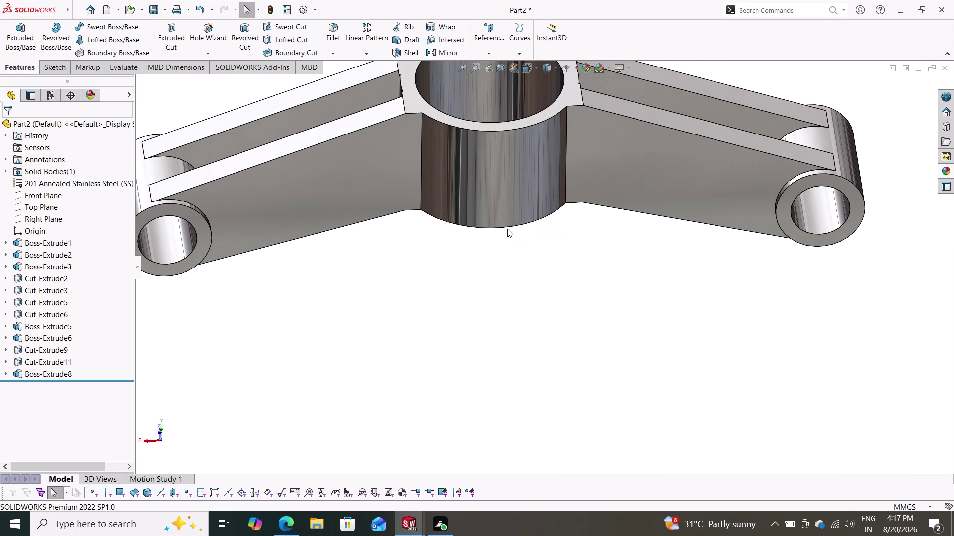
middle_drag(507, 229, 507, 186)
scroll(down, 3)
scroll(up, 3)
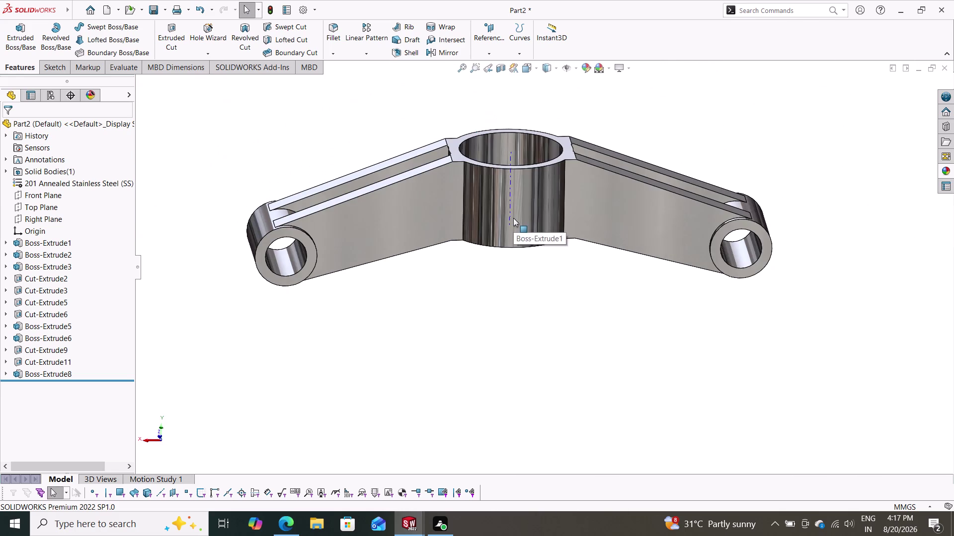
middle_drag(517, 223, 521, 276)
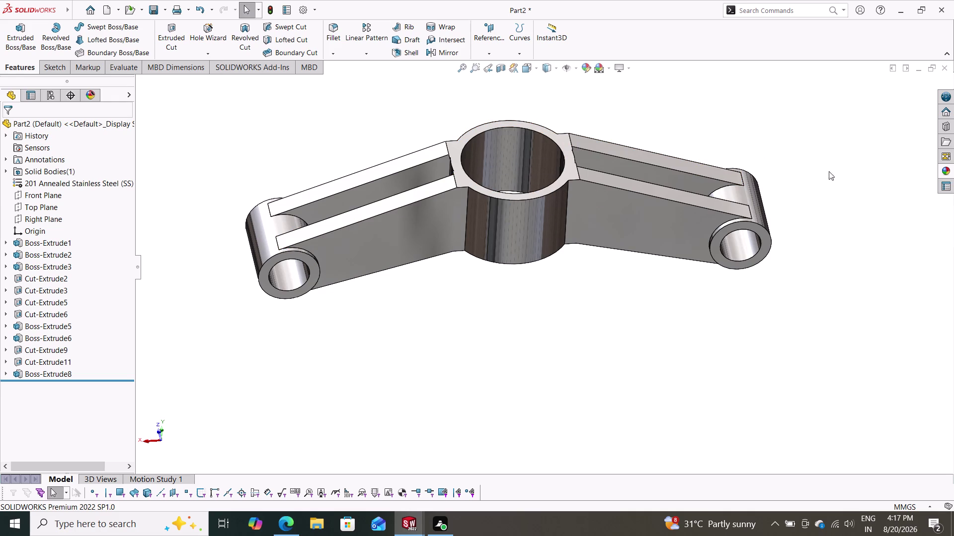
click(947, 171)
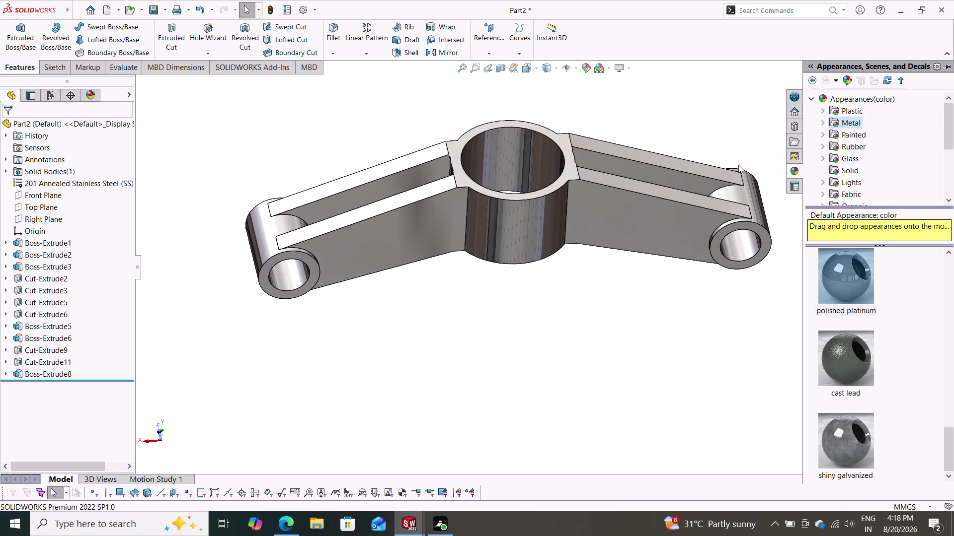
Scroll through bronze, brass, copper and brushed nickel swatches without applying any, then dismiss the library.
scroll(down, 3)
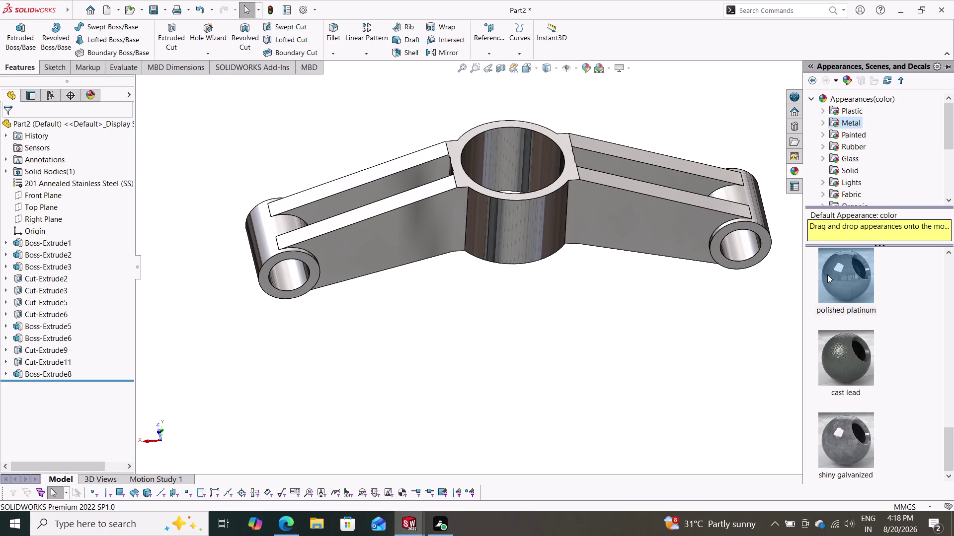
scroll(down, 3)
scroll(down, 3)
scroll(up, 3)
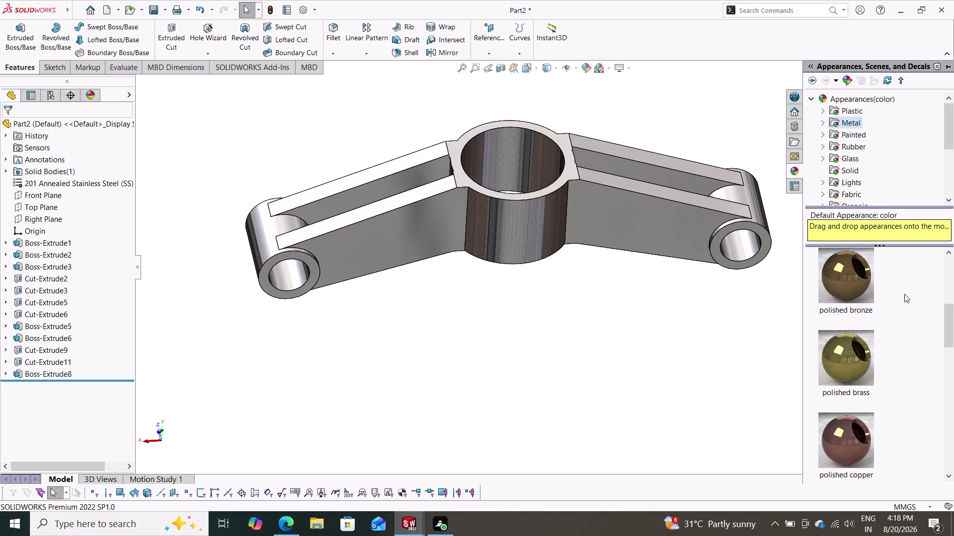
scroll(down, 3)
scroll(up, 3)
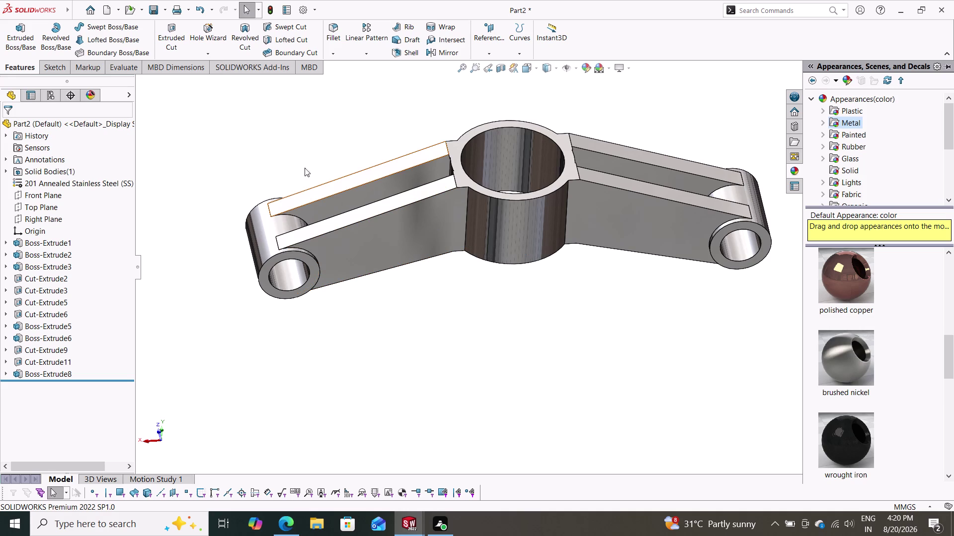
click(55, 69)
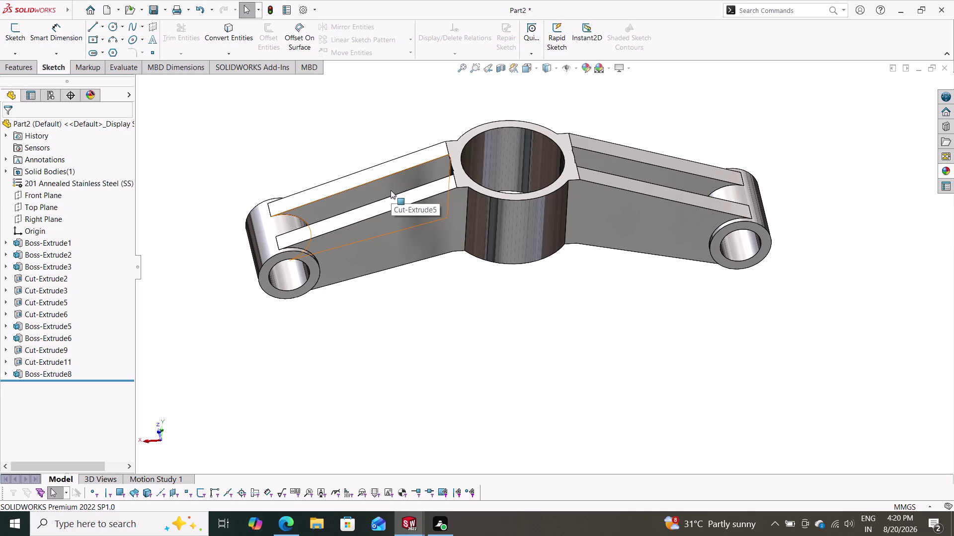
Choose Save As from the Save dropdown for the silver part.
click(163, 7)
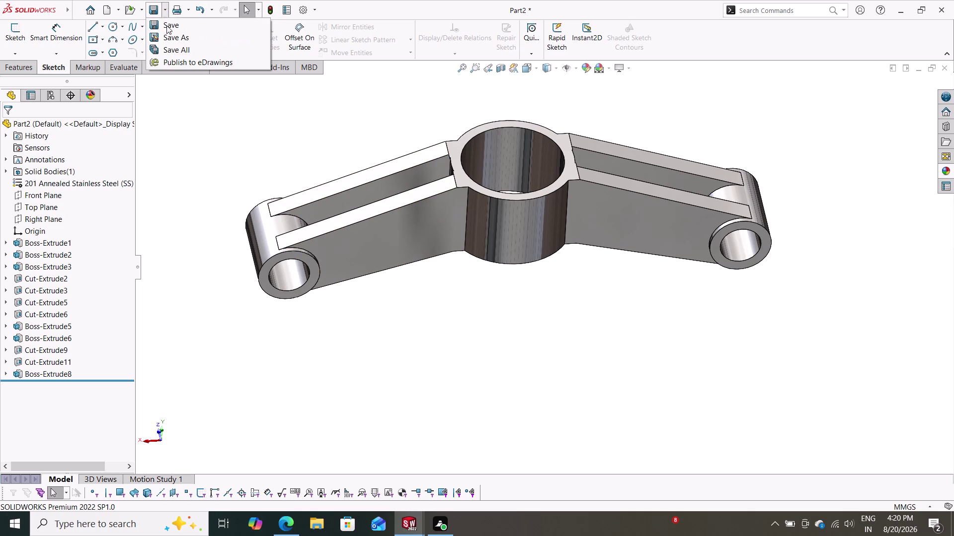
click(168, 34)
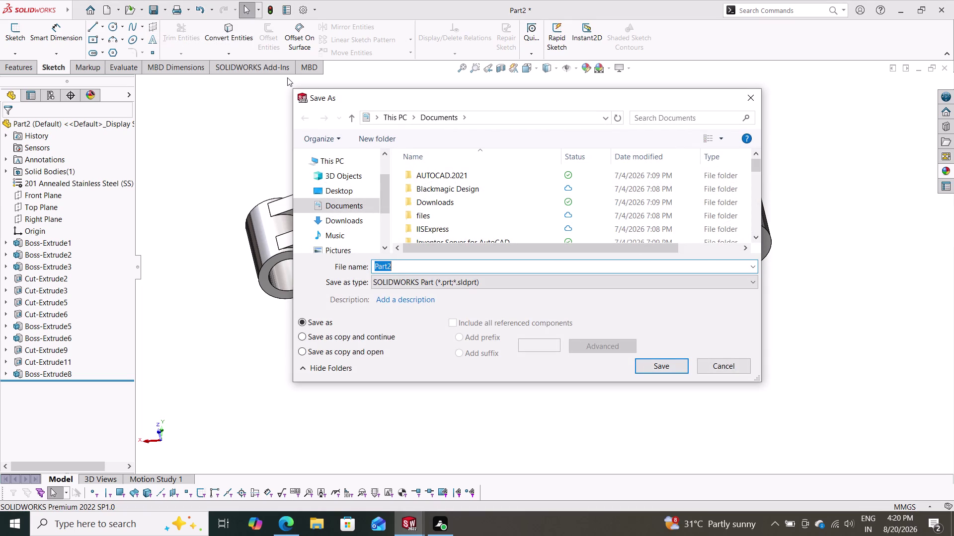
Save the part in Documents with the file name 'mech 10'.
text(mec)
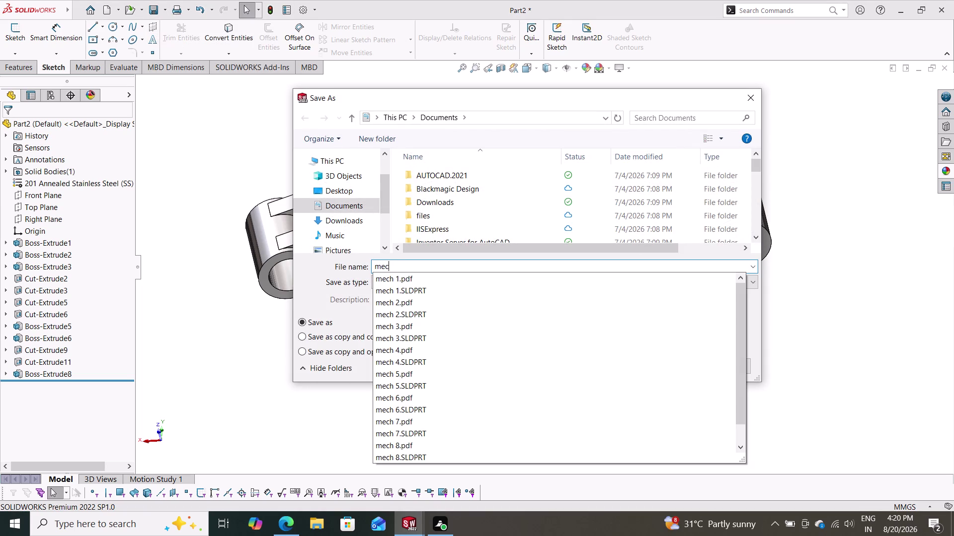
text(h)
key(space)
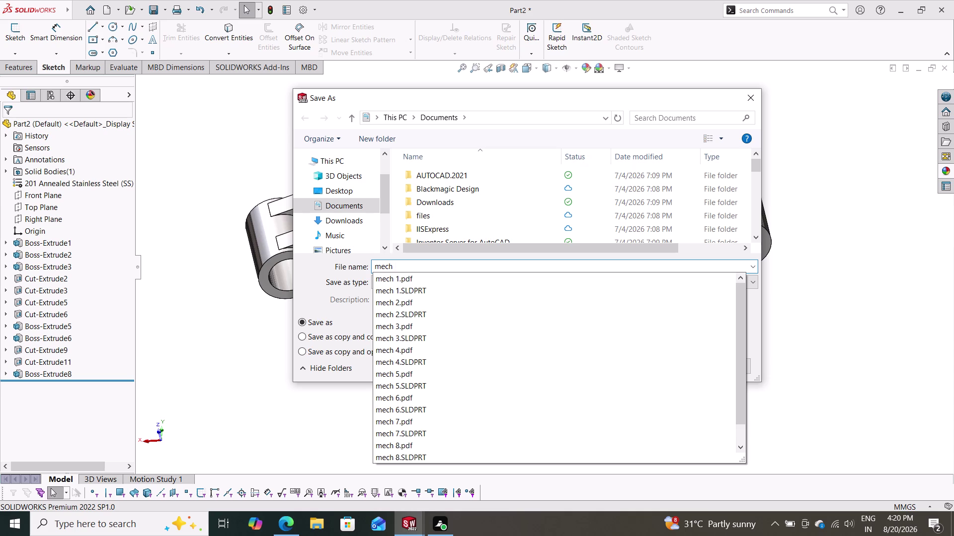
key(9)
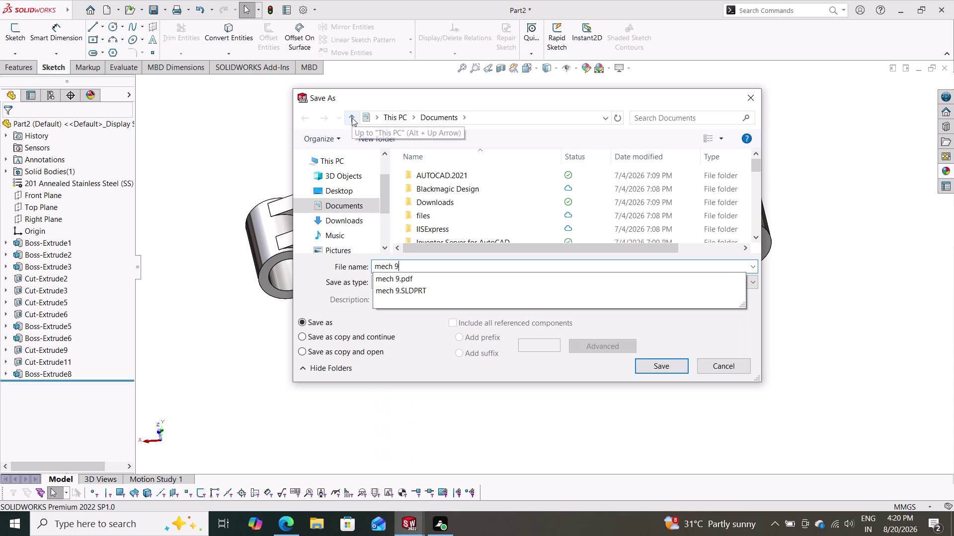
key(BackSpace)
text(10)
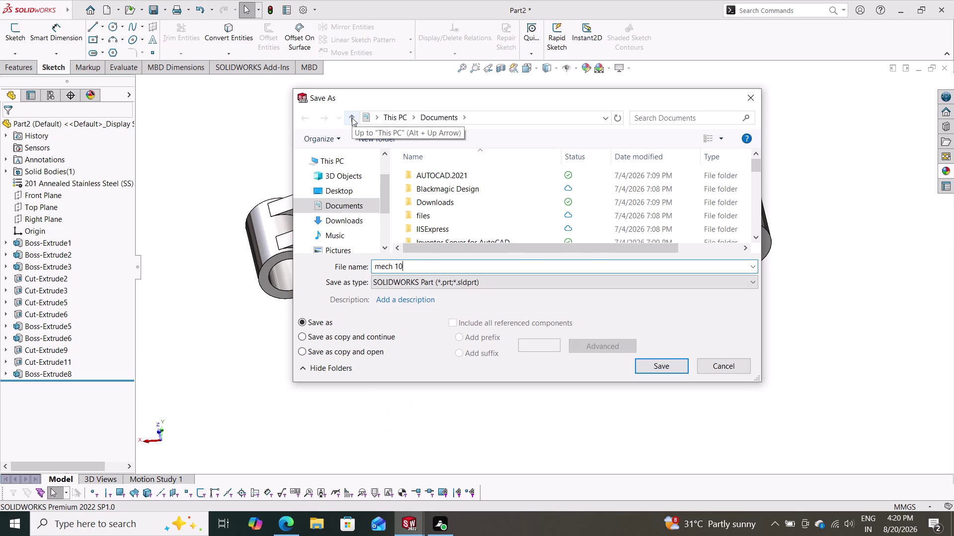
key(Return)
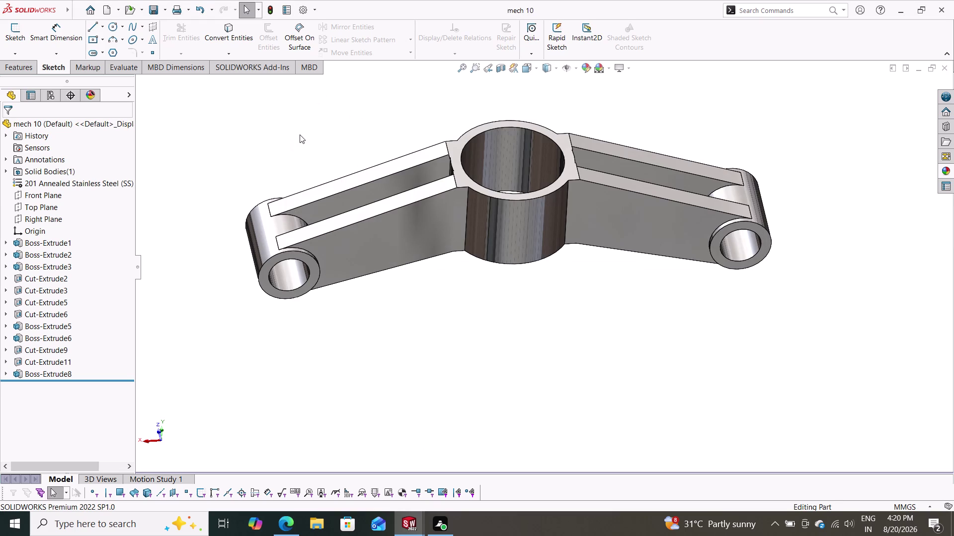
Start another Save As of mech 10 and show the file format list.
click(167, 11)
click(167, 31)
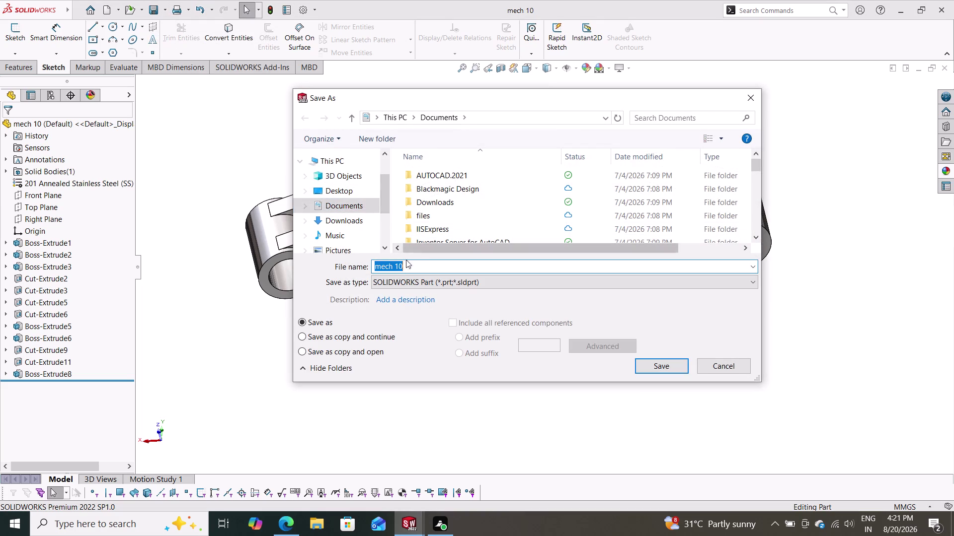
click(432, 278)
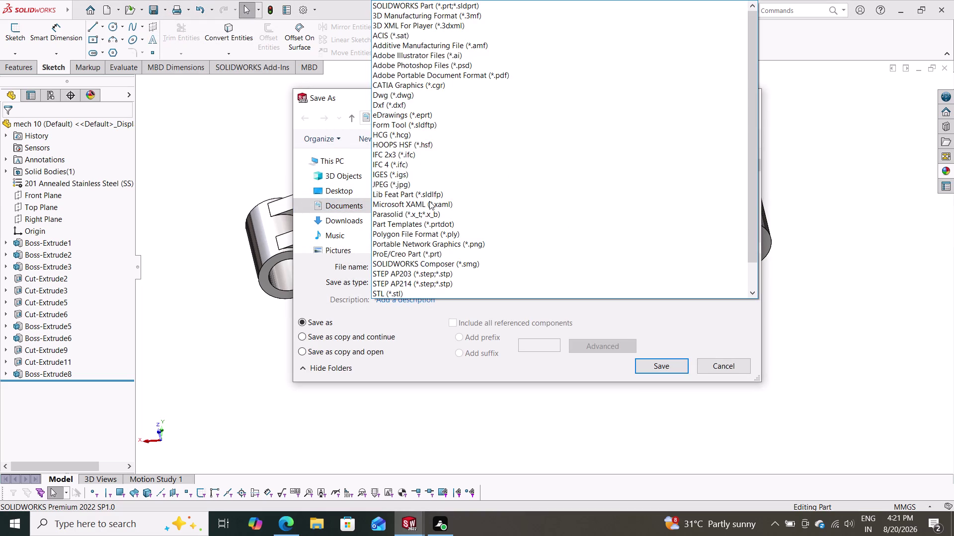
Export mech 10 as a PDF, then orbit the silver bracket for a final review.
click(468, 77)
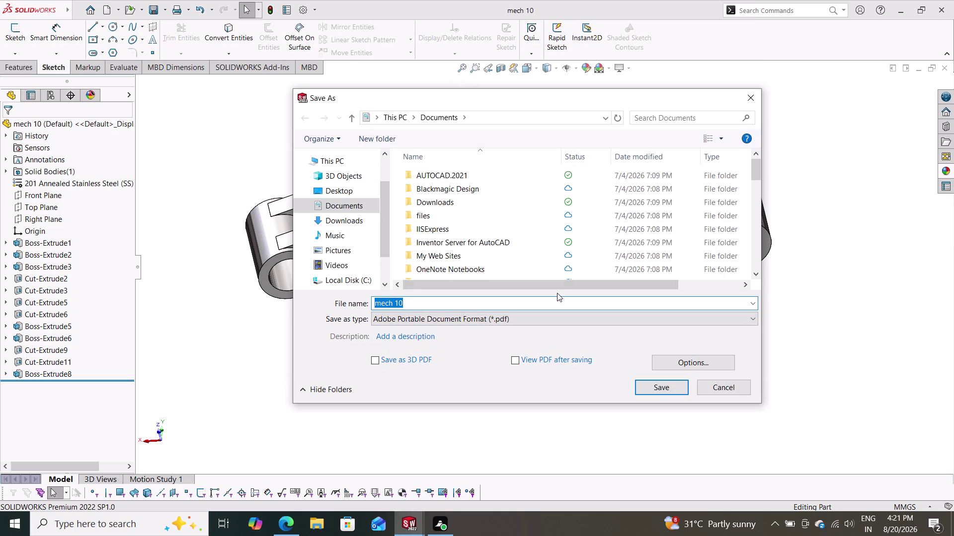
click(639, 385)
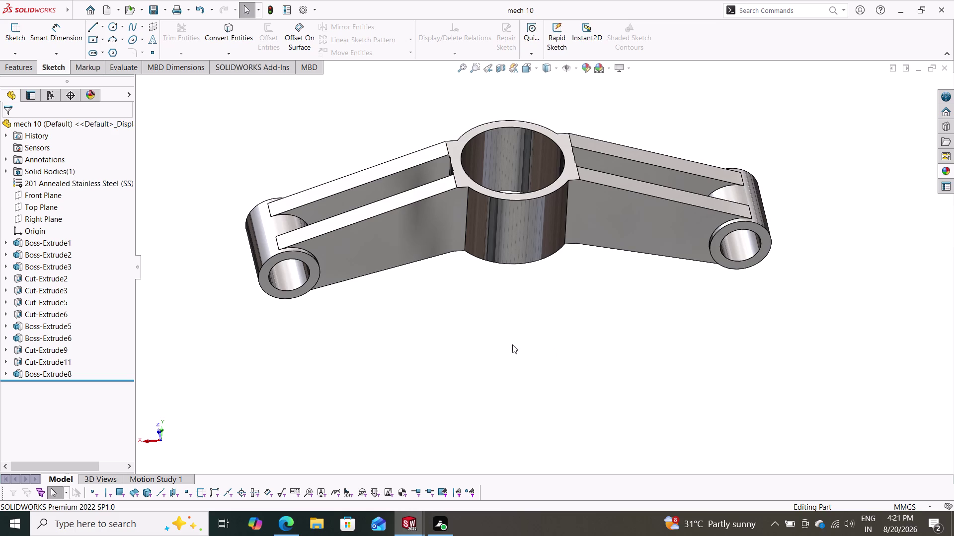
scroll(down, 3)
scroll(up, 3)
middle_drag(512, 309, 523, 273)
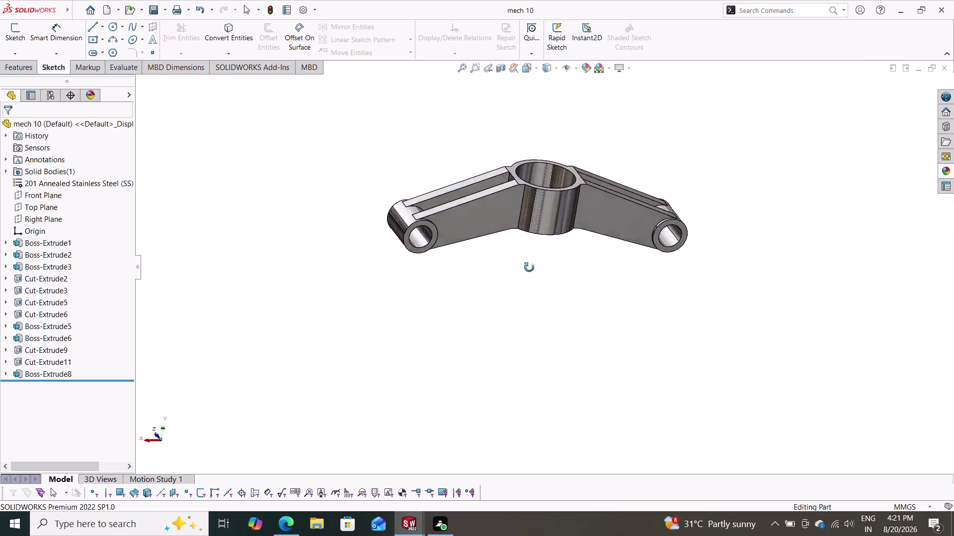
middle_drag(523, 274, 556, 367)
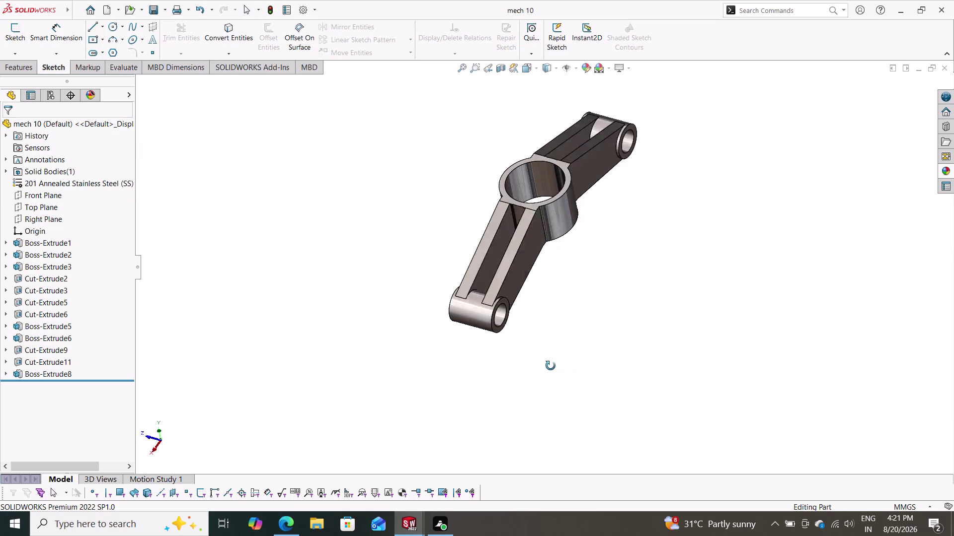
middle_drag(557, 367, 523, 362)
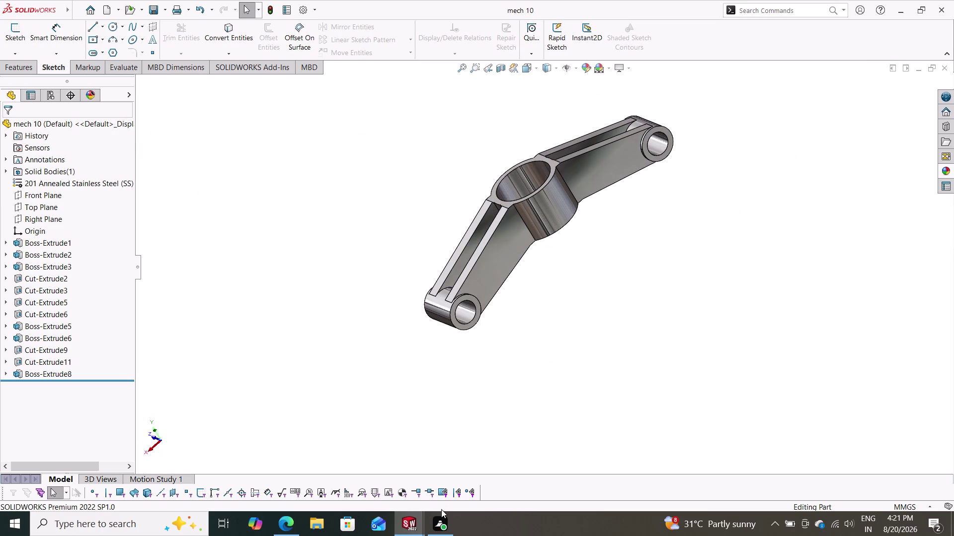